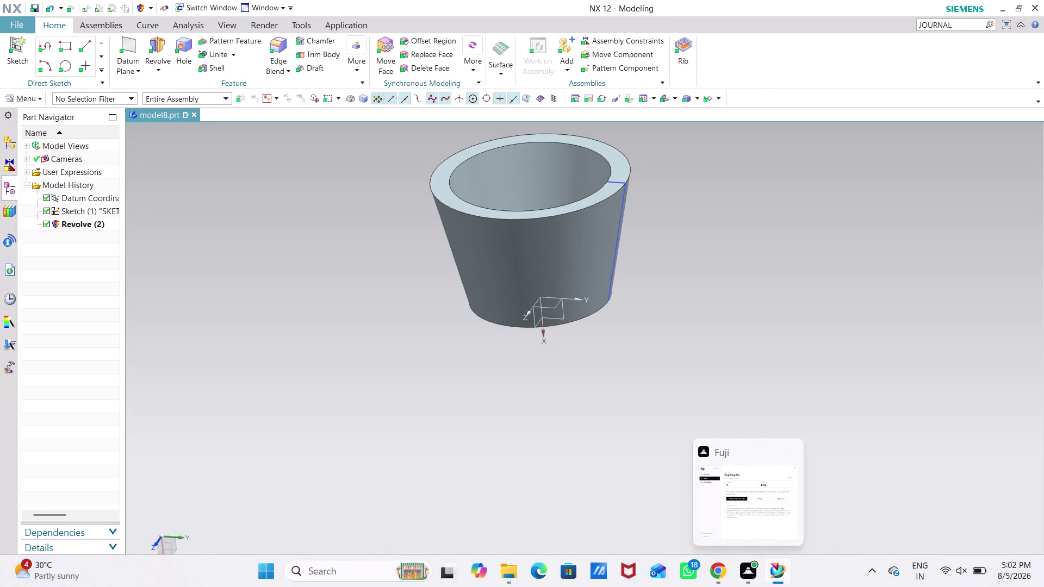
Create a new sketch on a plane through origin 0,0,0, with the Y axis as horizontal direction.
click(29, 94)
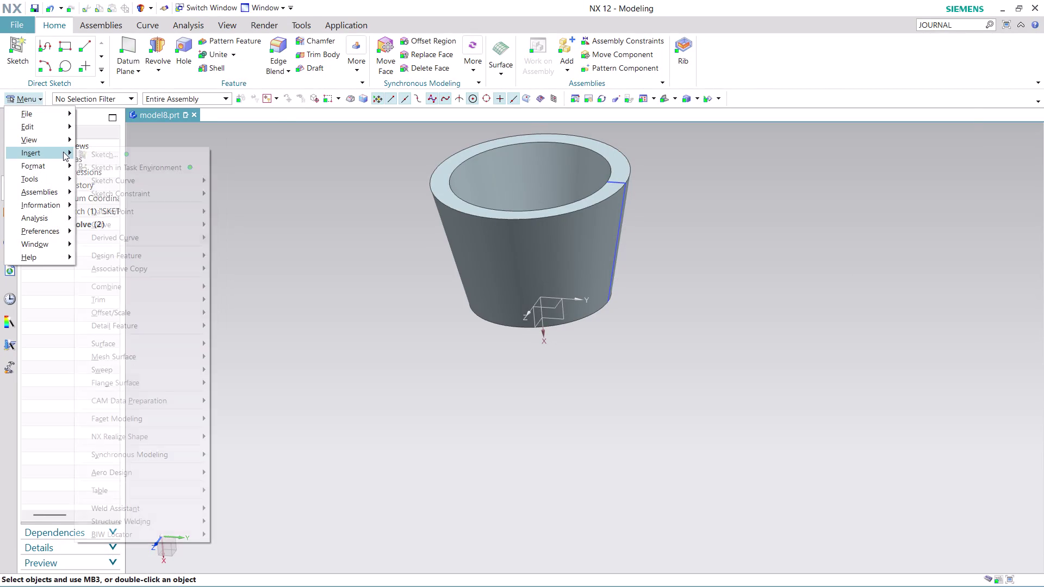
click(145, 169)
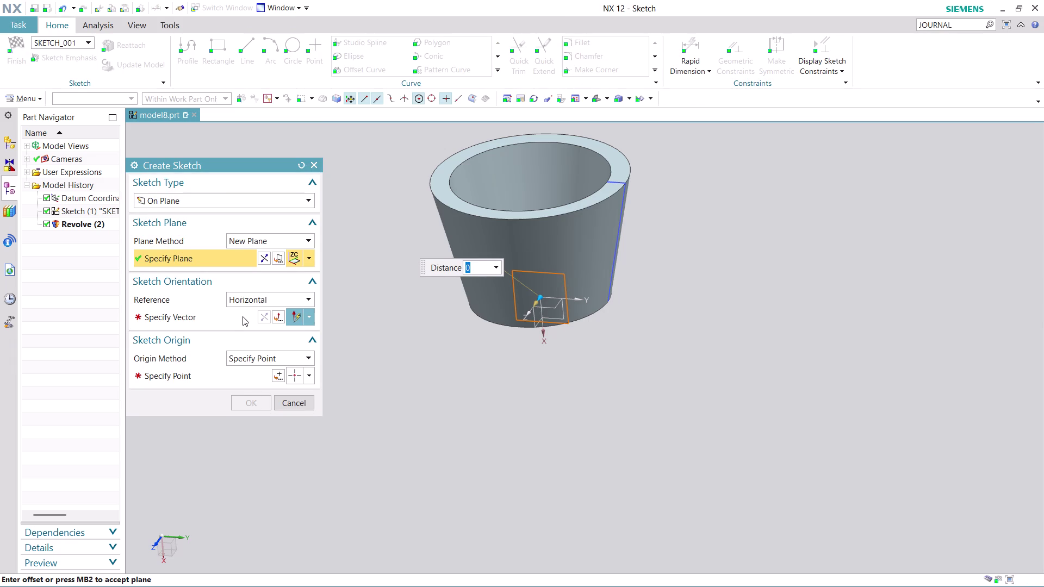
click(224, 317)
click(601, 347)
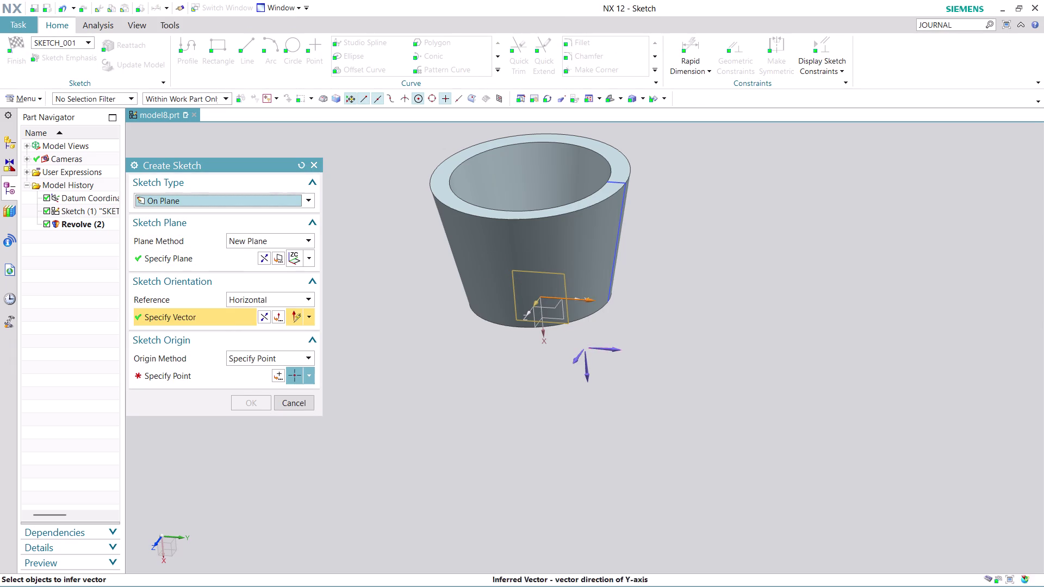
click(273, 372)
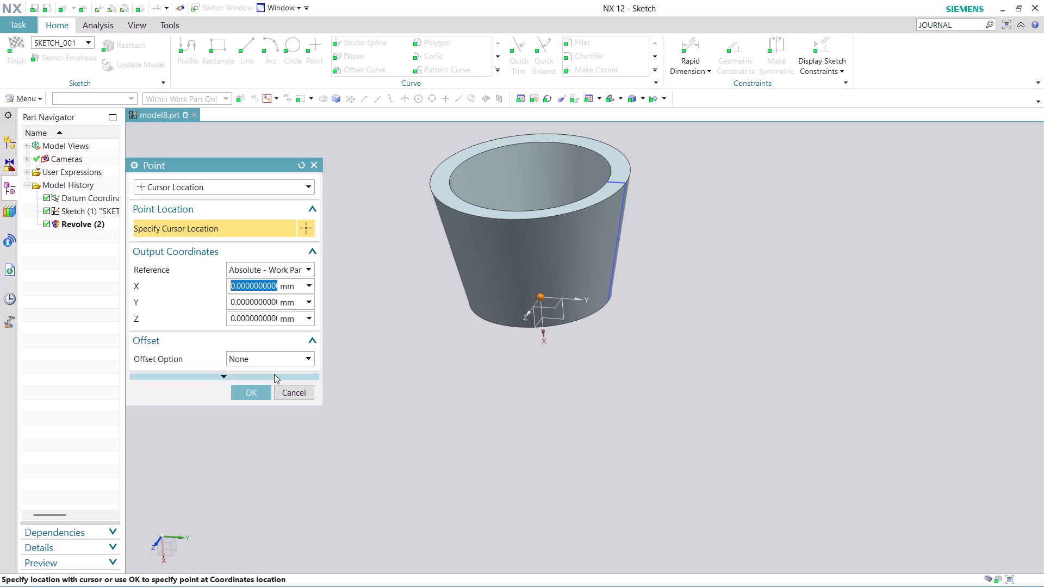
click(267, 390)
click(257, 401)
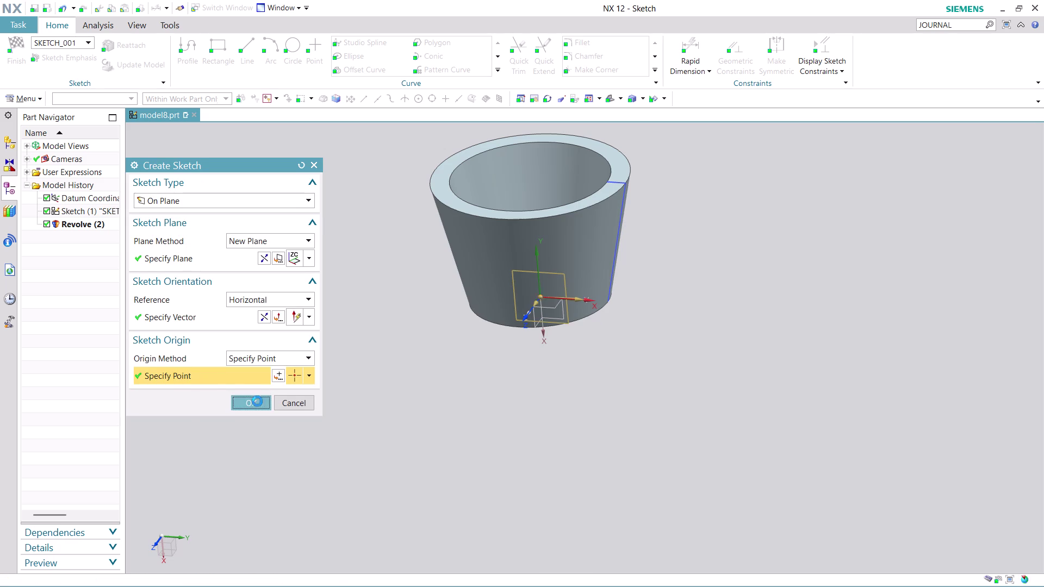
scroll(up, 3)
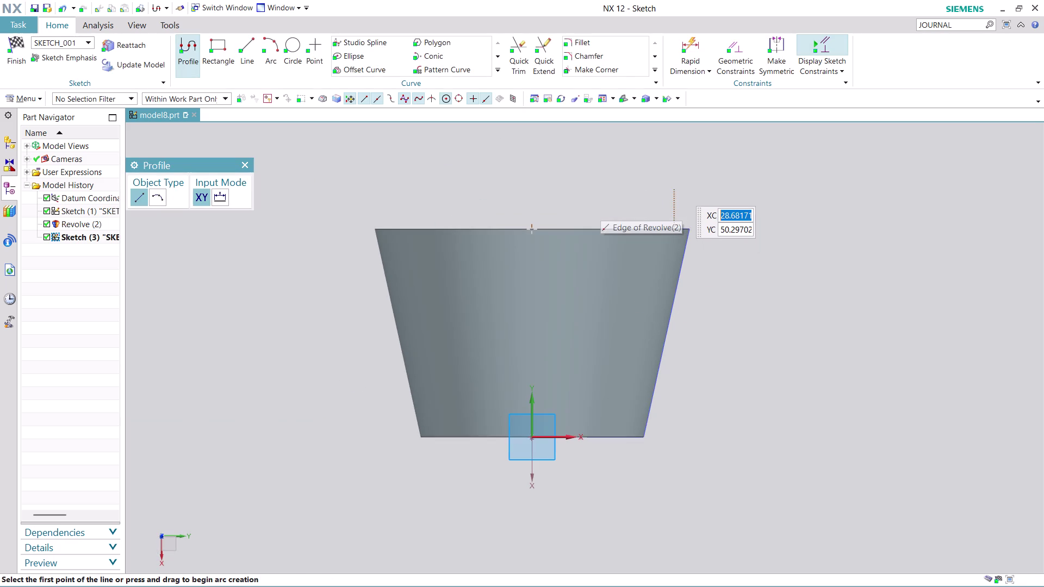
Start Project Curve from the Curve gallery's additional tools.
scroll(up, 3)
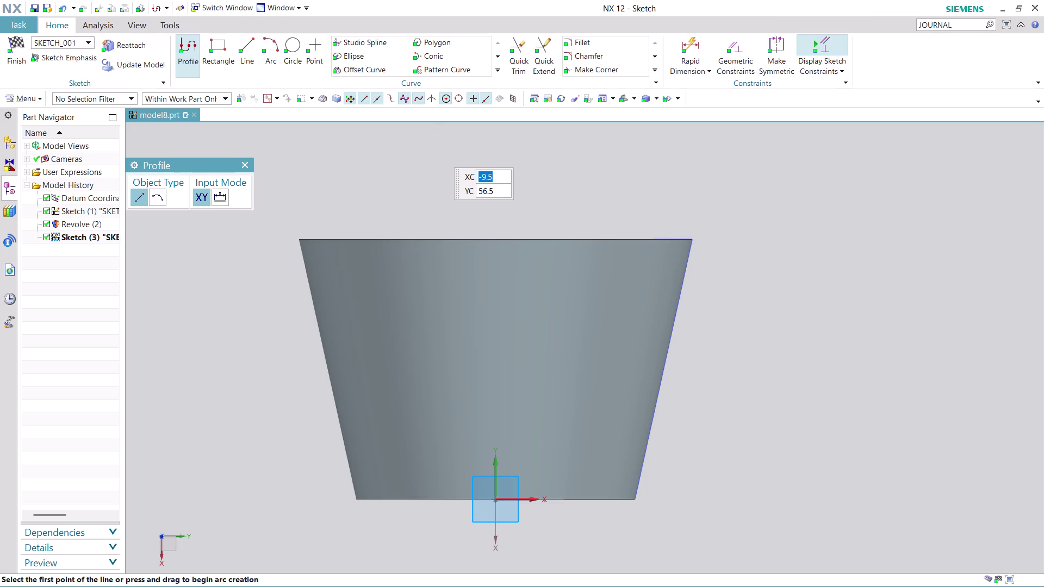
click(494, 71)
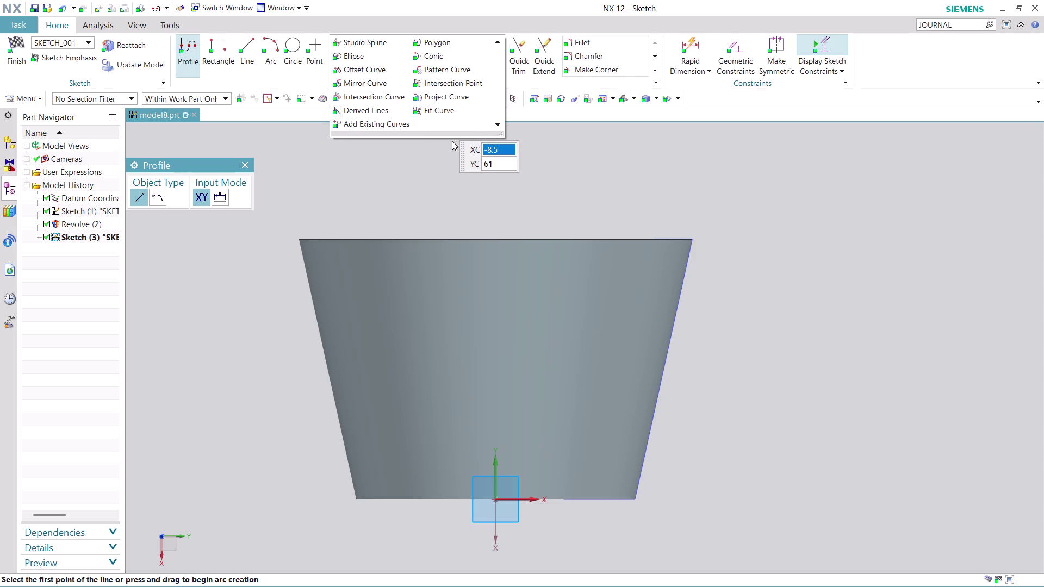
click(450, 98)
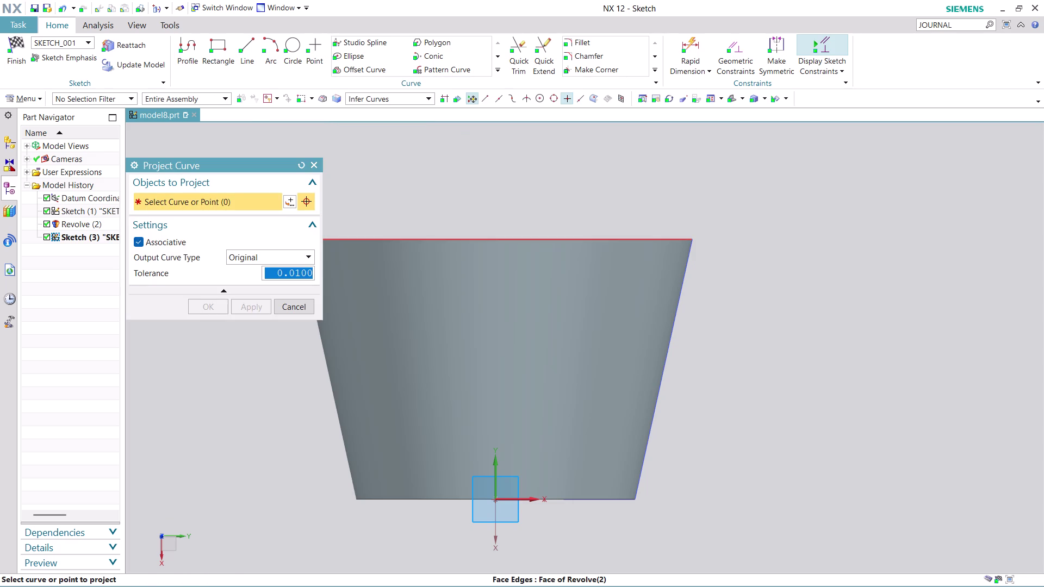
Project the revolved cup's top rim edge into the sketch as a line.
click(475, 234)
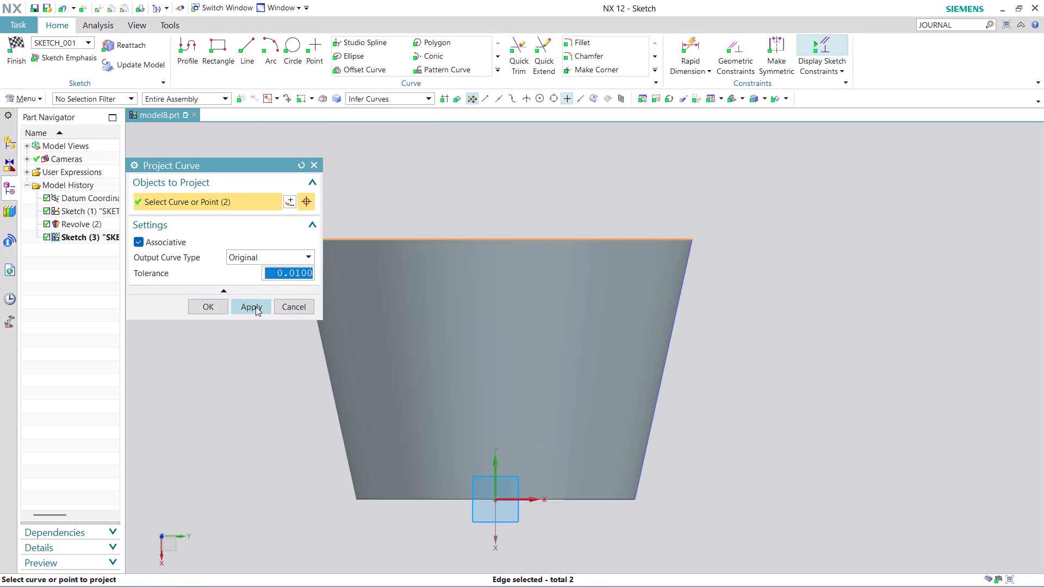
click(255, 307)
click(282, 302)
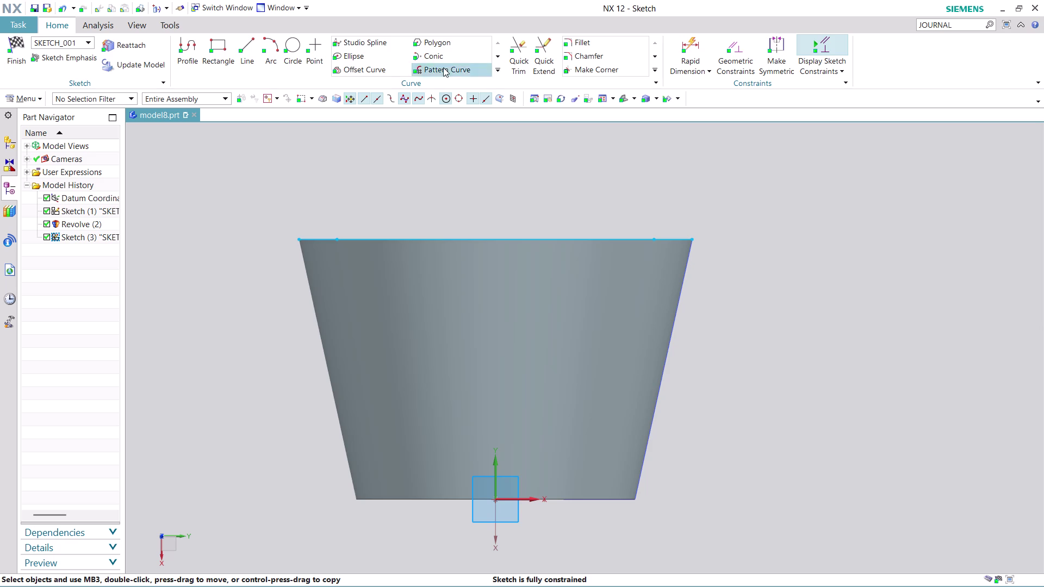
click(295, 39)
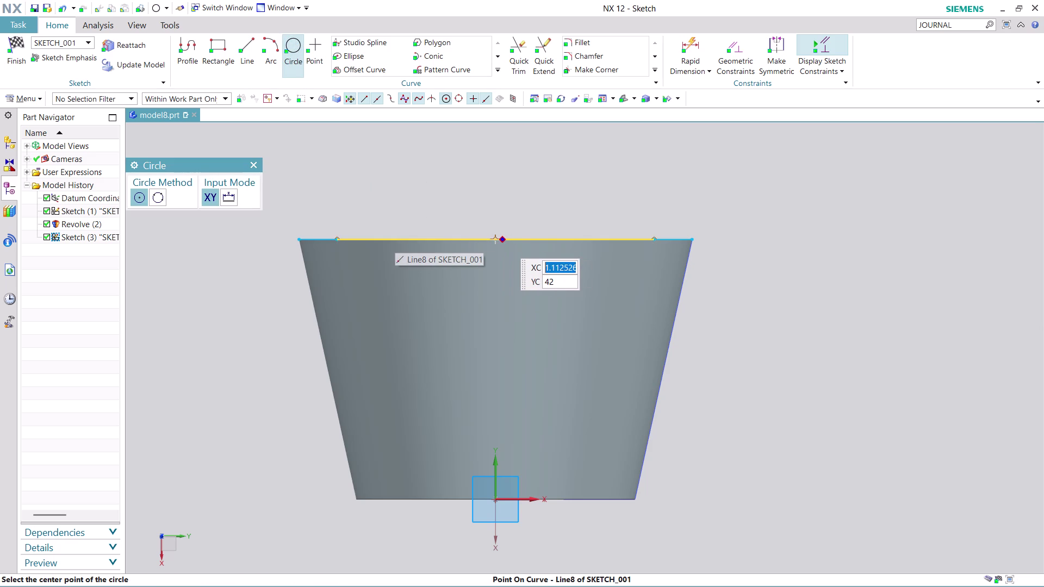
Place a 10 mm diameter circle centred at the projected rim line's midpoint.
click(498, 241)
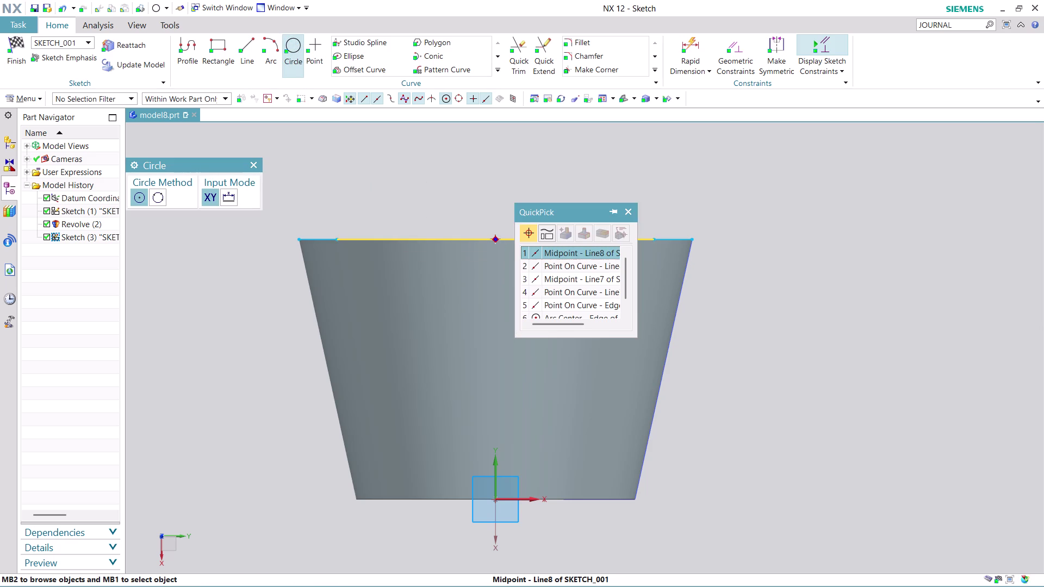
click(570, 254)
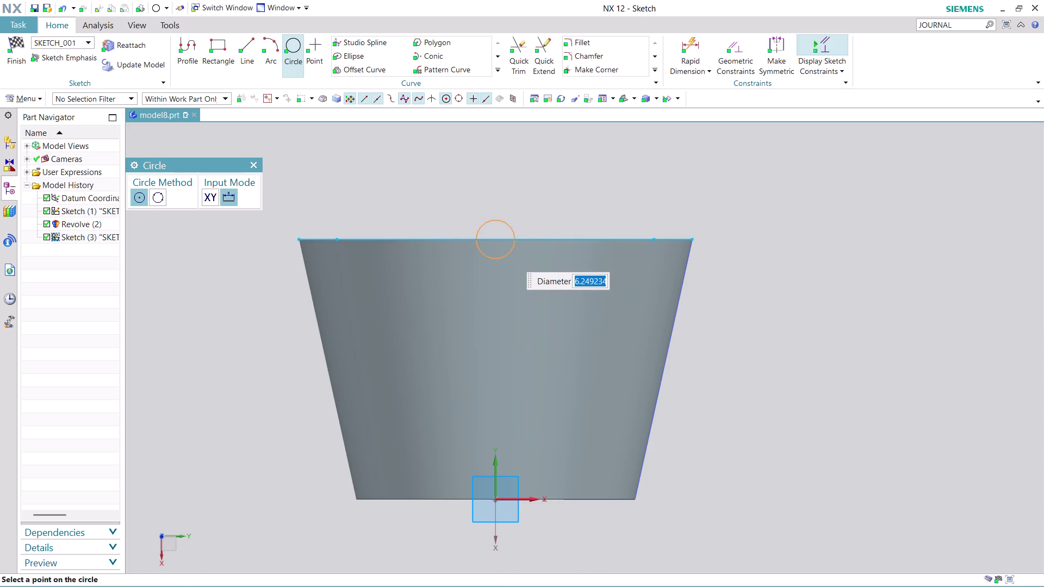
text(10)
key(Return)
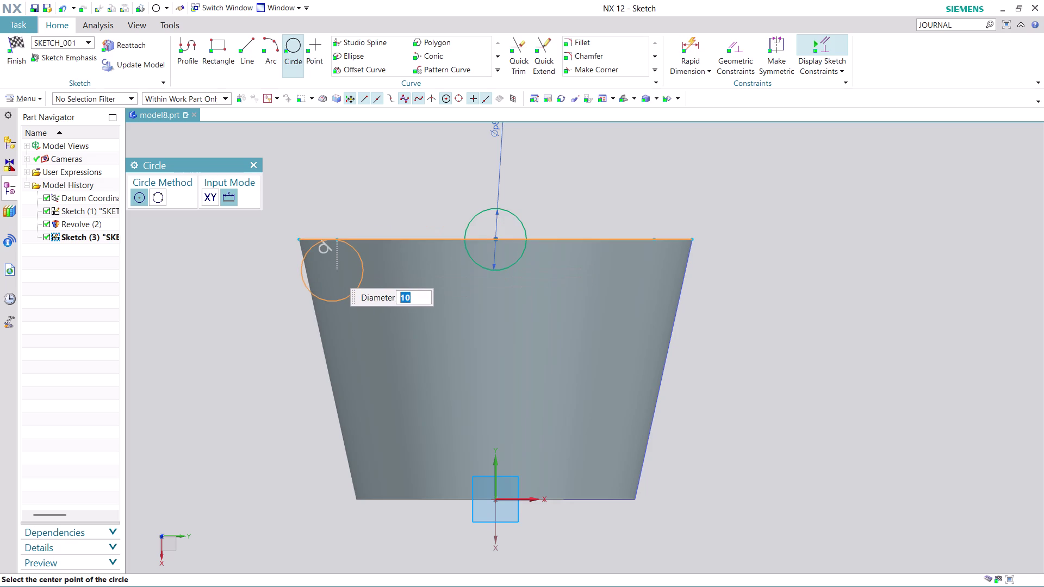
key(Escape)
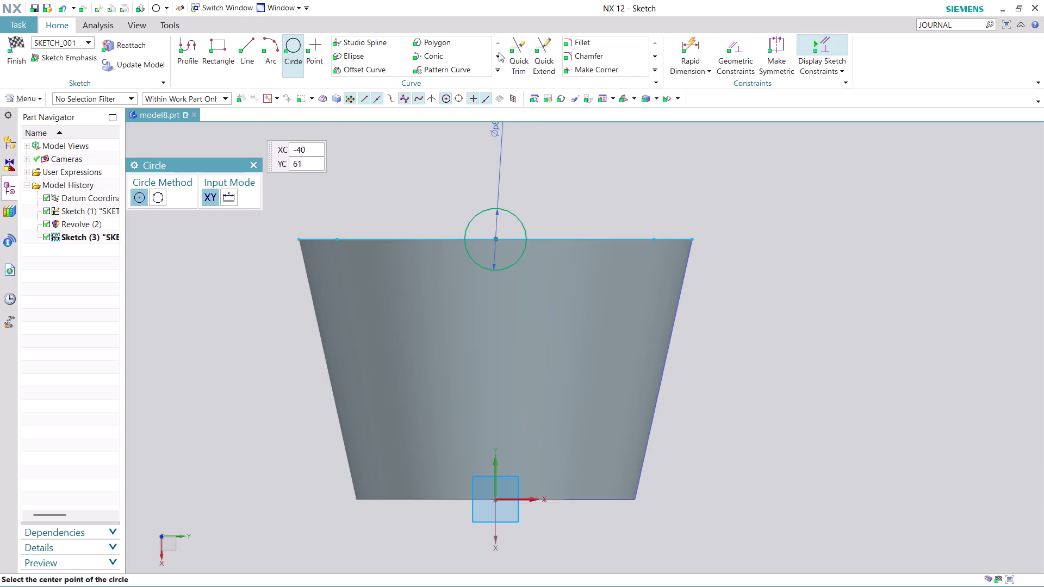
click(519, 46)
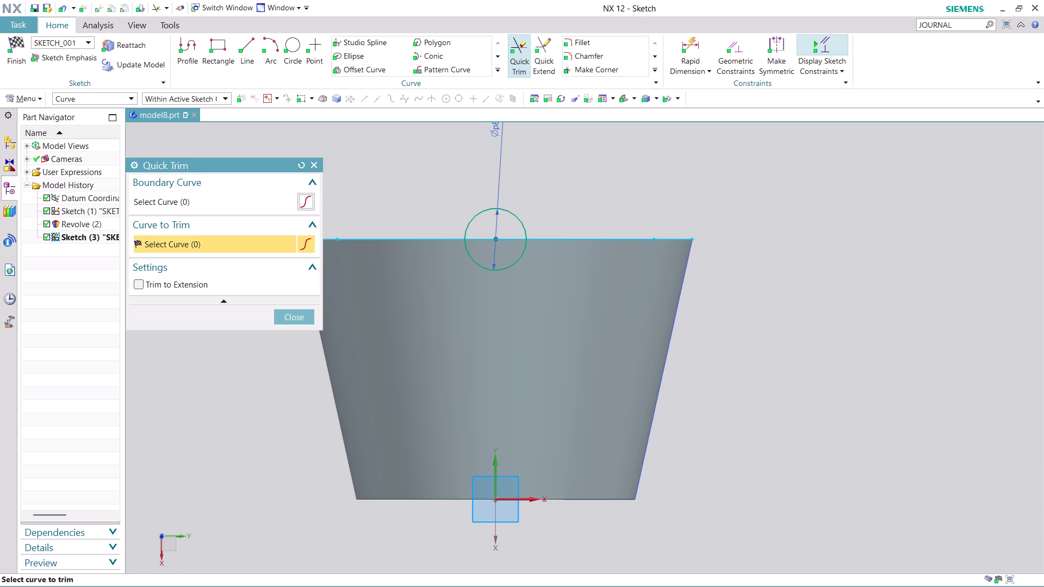
Trim away the circle's upper half, leaving a semicircle below the rim line.
click(510, 208)
click(394, 238)
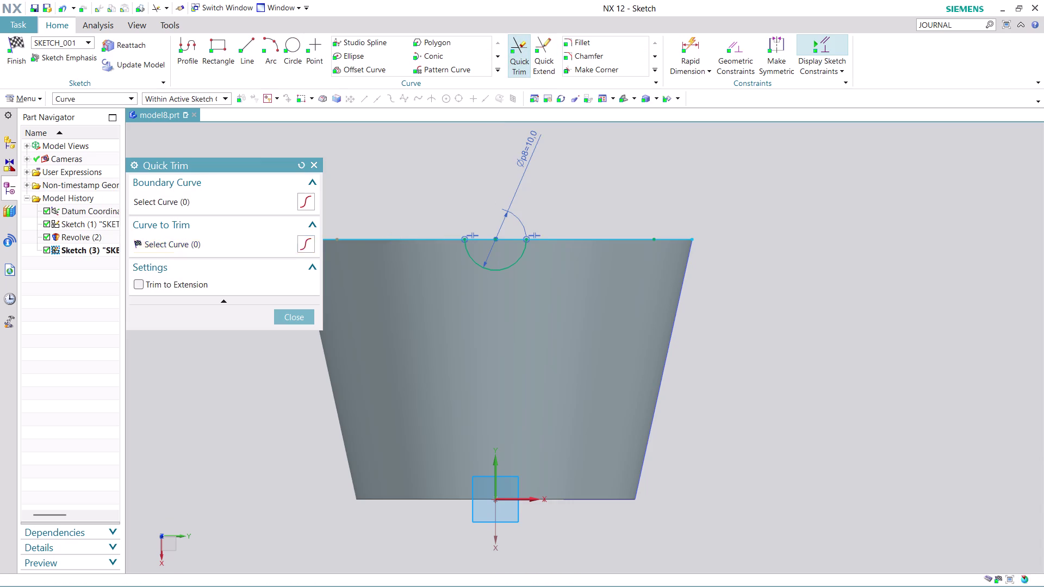
click(585, 239)
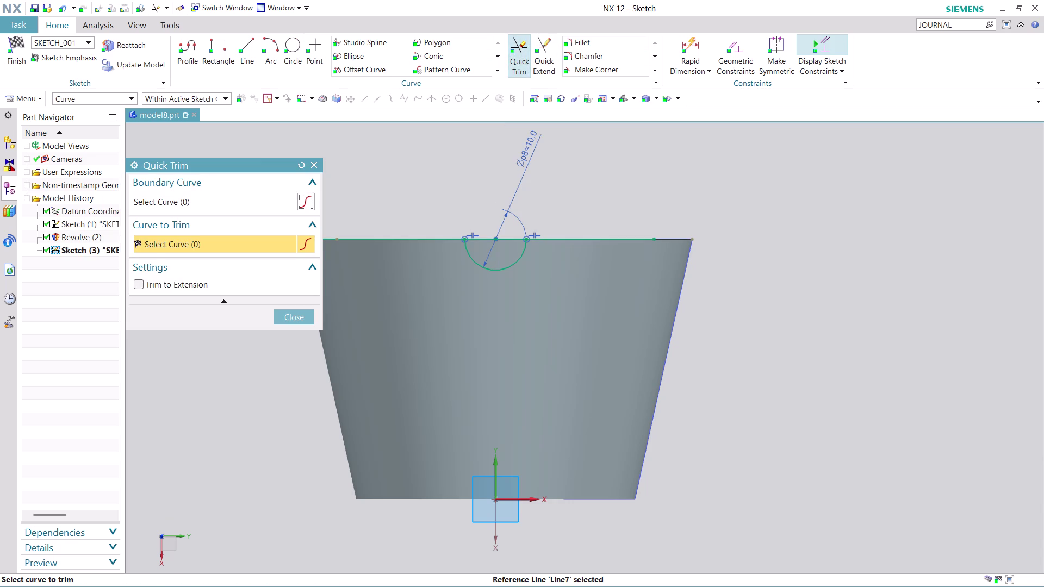
middle_drag(601, 186, 602, 202)
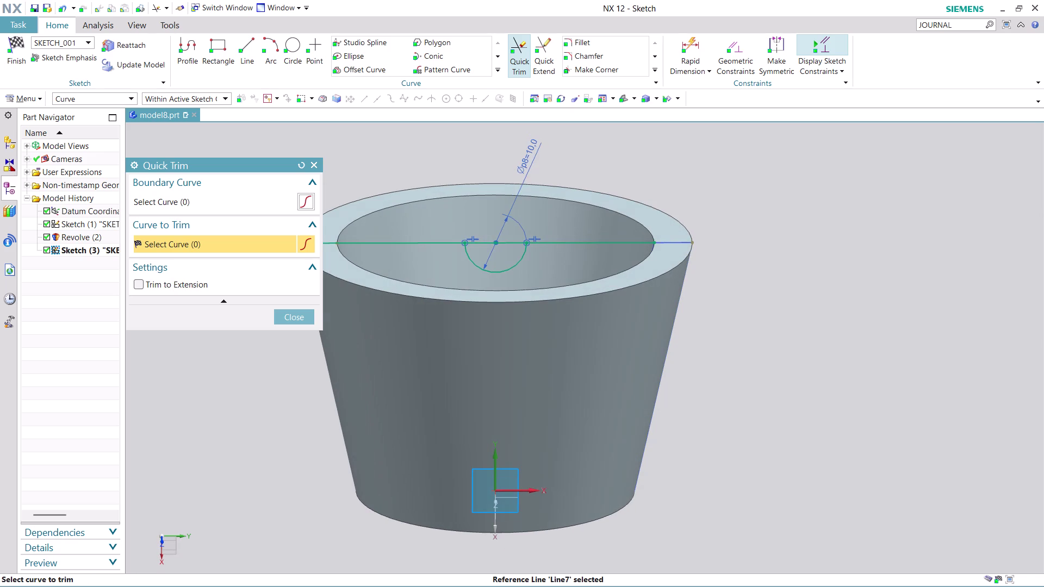
Finish the notch sketch and begin an Extrude in solid modeling.
click(299, 314)
click(23, 57)
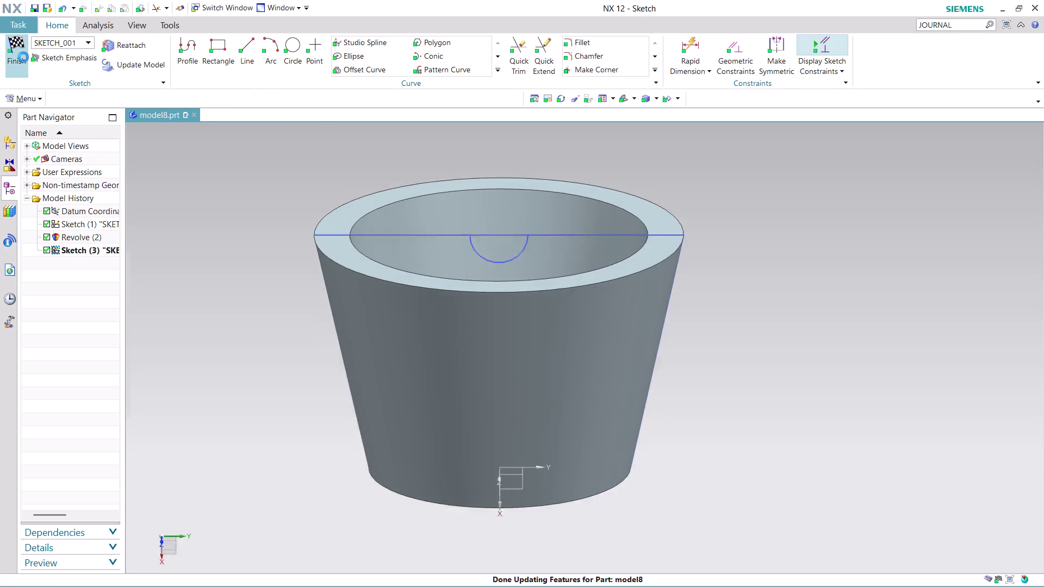
scroll(up, 3)
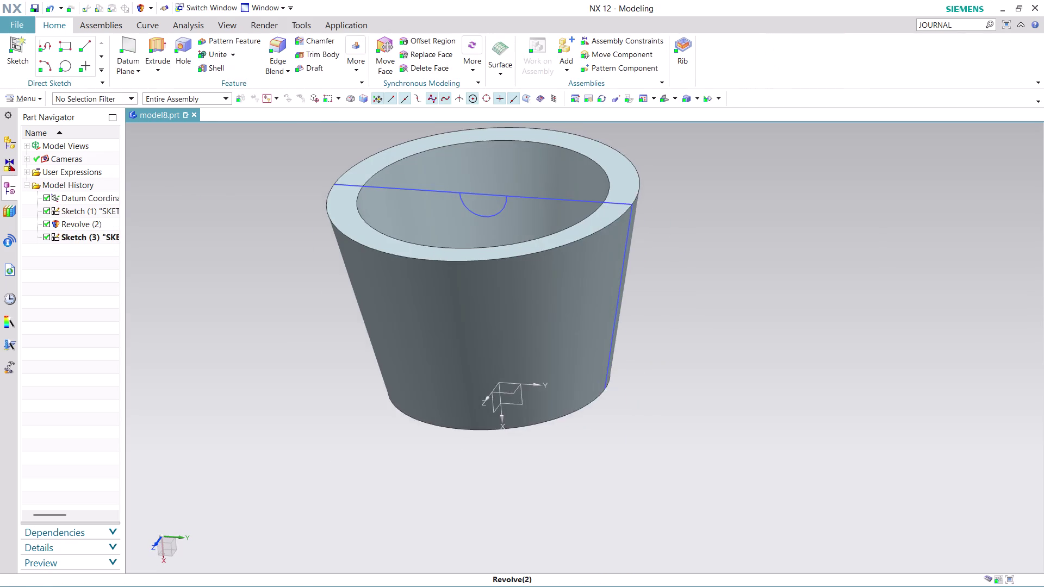
scroll(up, 3)
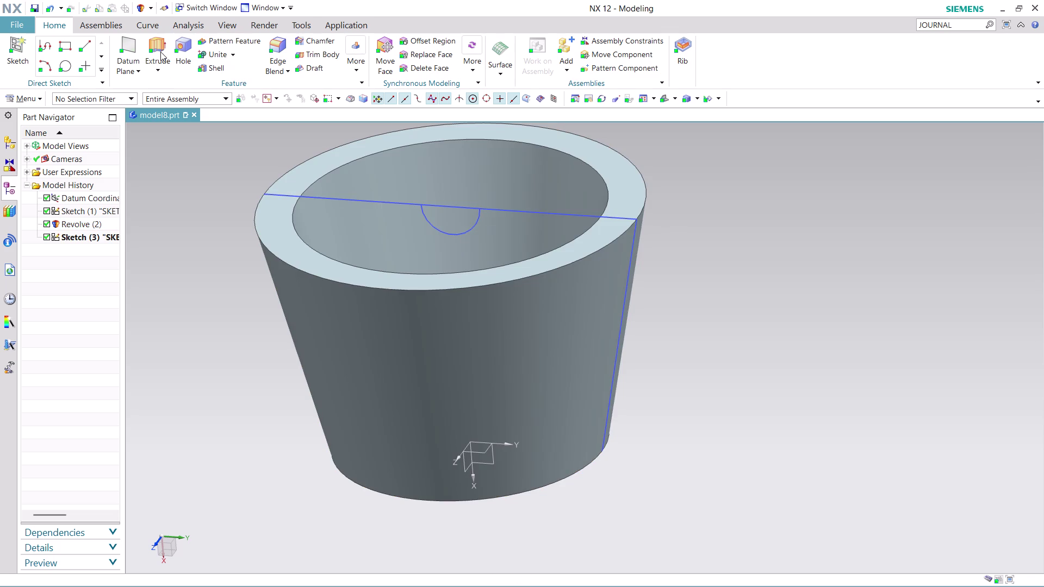
click(160, 52)
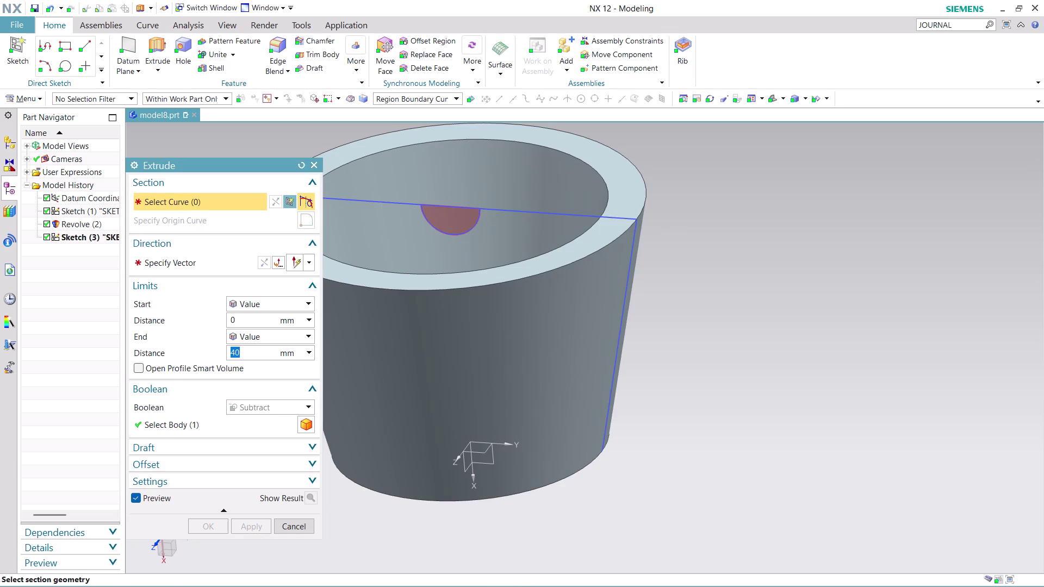
Extrude the semicircle with Boolean Subtract to cut the notch through the wall.
click(460, 221)
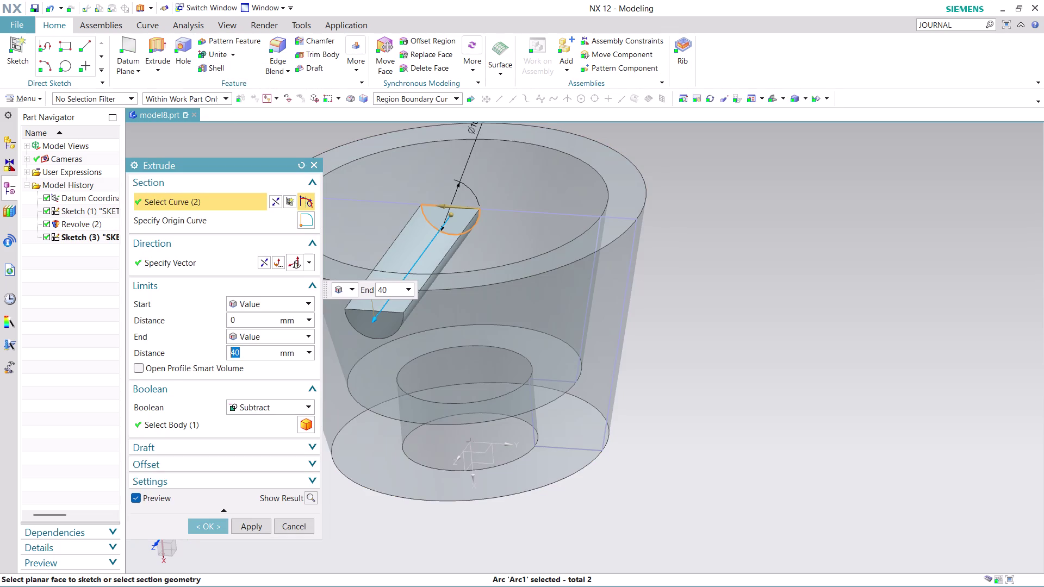
scroll(down, 3)
middle_drag(579, 480, 580, 475)
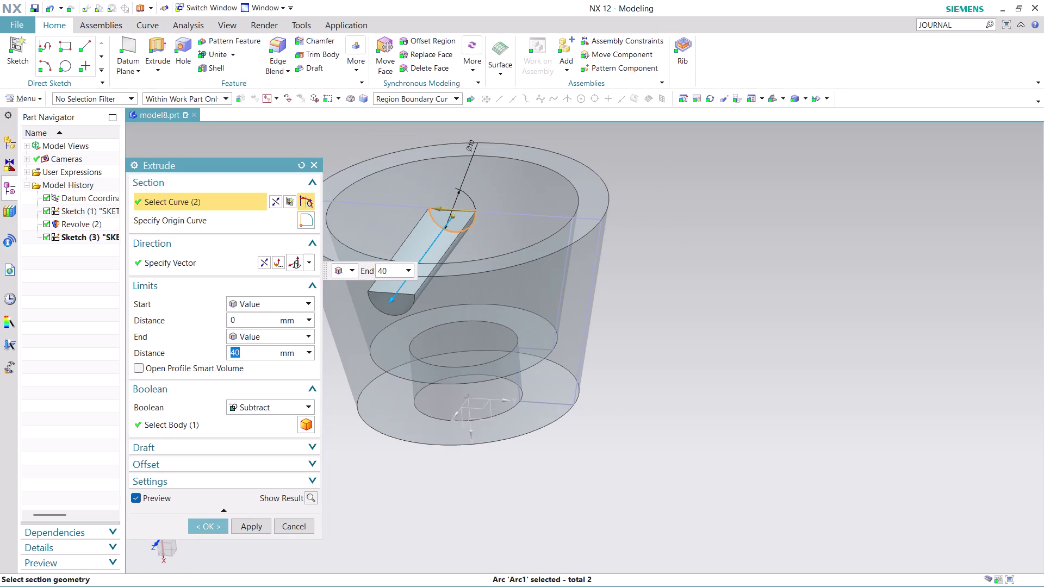
middle_drag(579, 476, 610, 460)
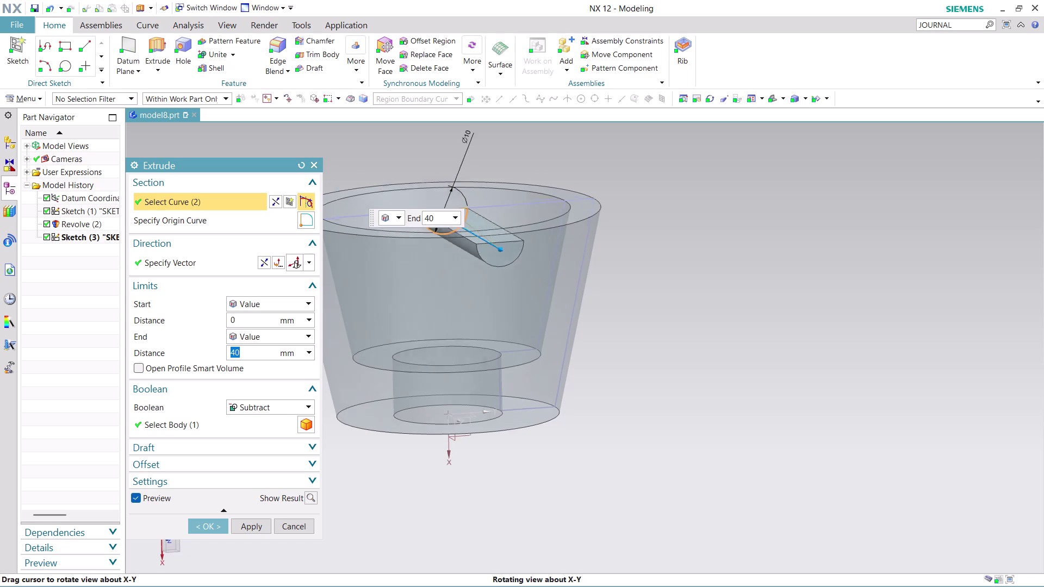
middle_drag(610, 460, 609, 480)
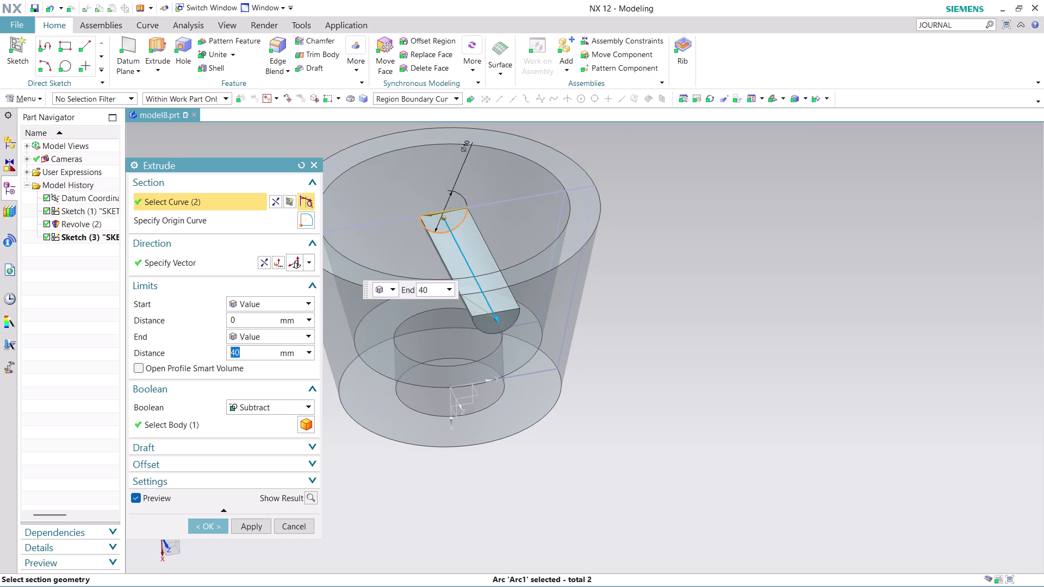
scroll(up, 3)
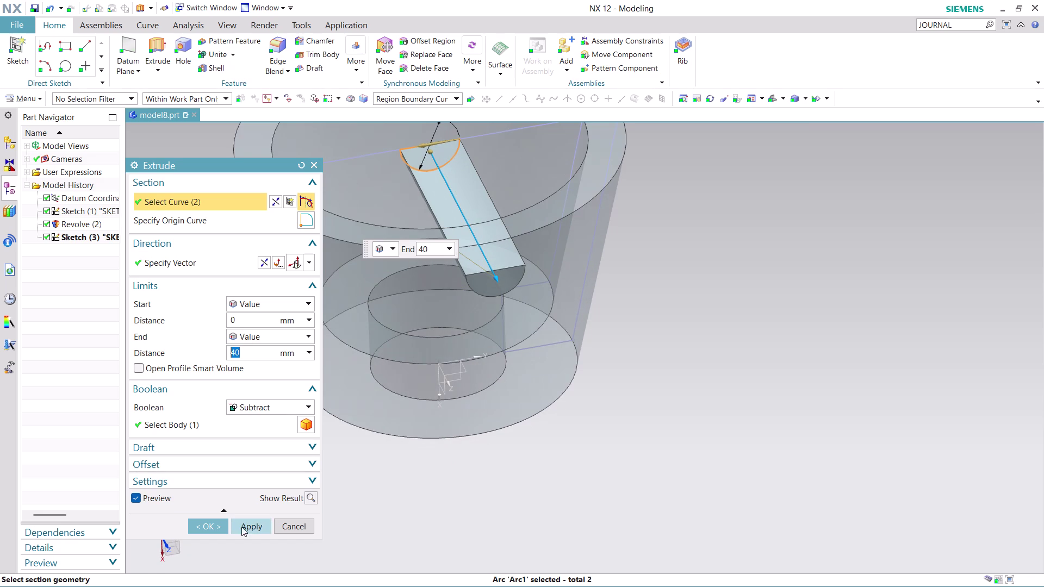
click(248, 531)
Close the Extrude dialog and hide the notch sketch.
middle_drag(530, 505, 513, 482)
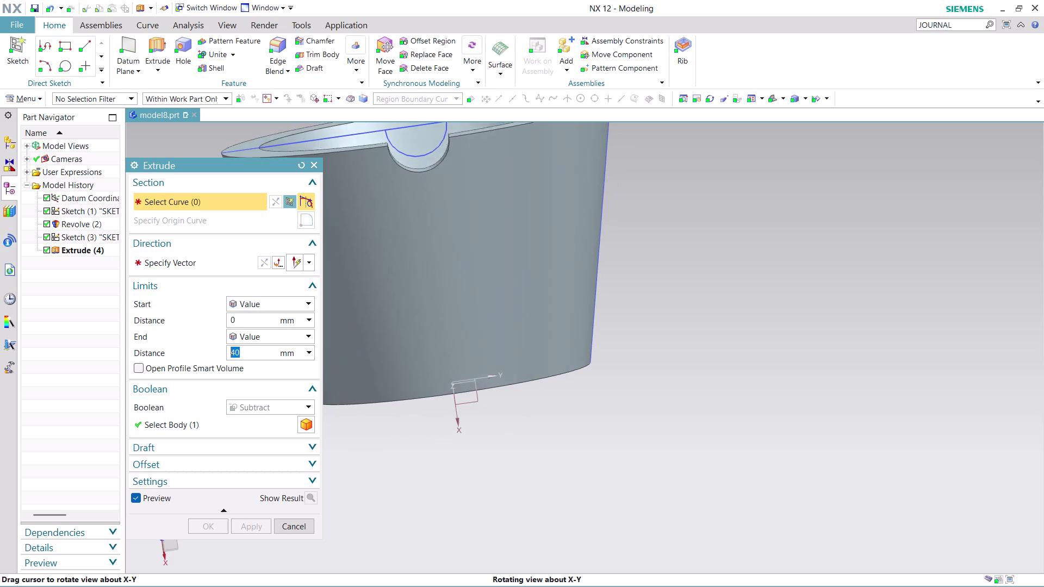
middle_drag(513, 482, 518, 520)
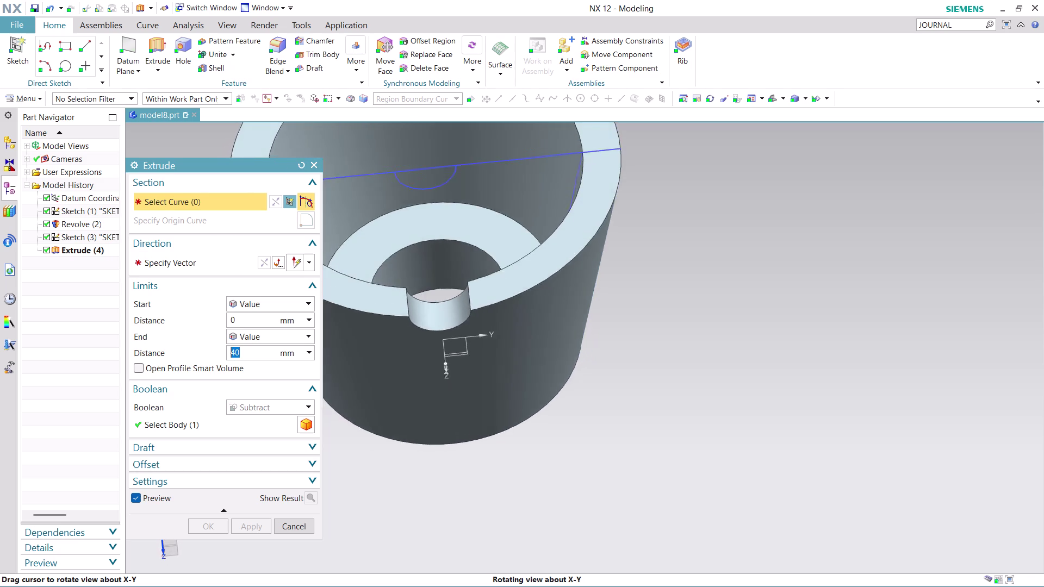
middle_drag(518, 520, 521, 532)
scroll(down, 3)
scroll(up, 3)
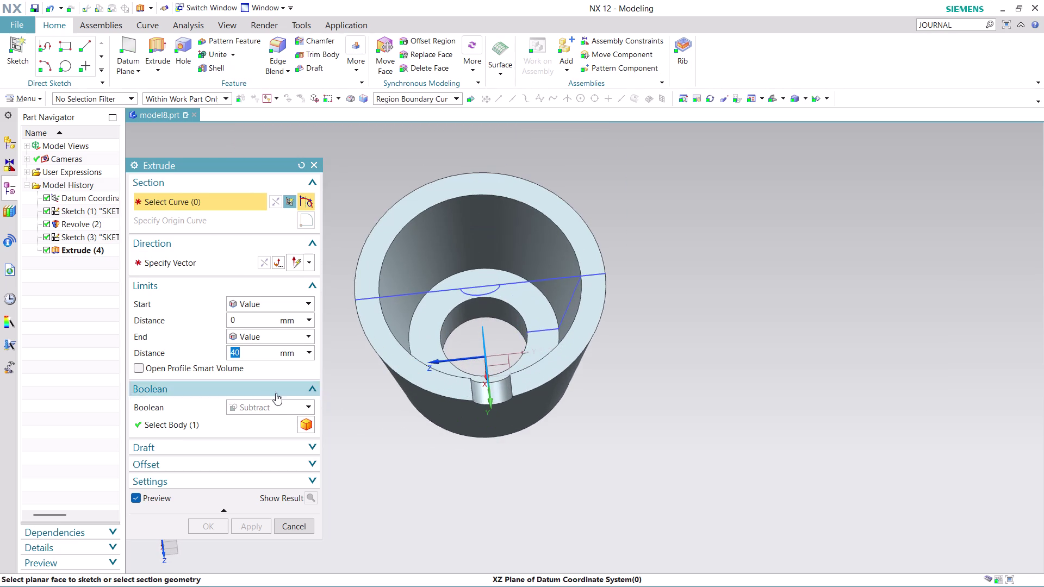
click(288, 523)
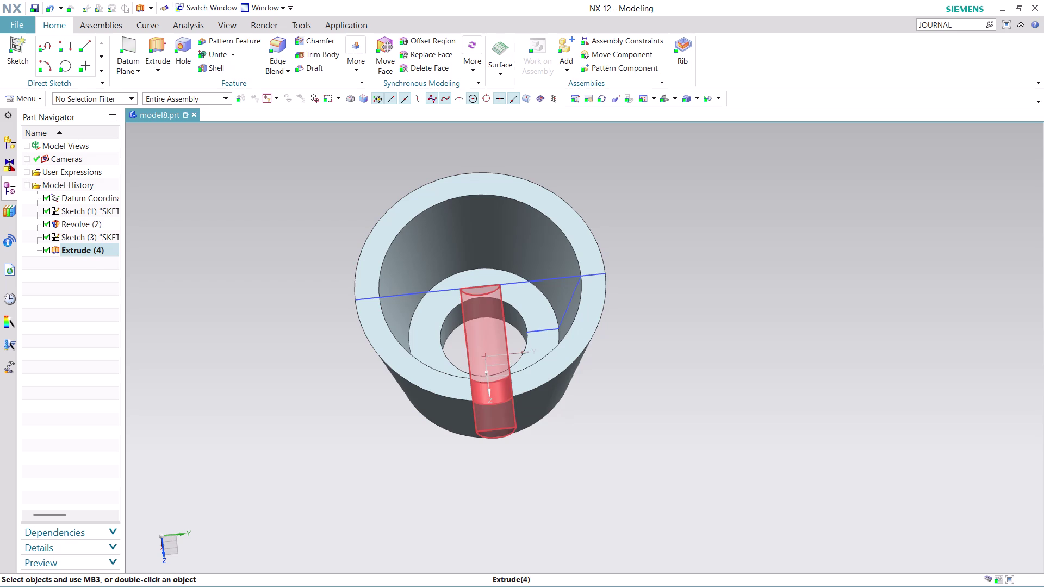
right_click(494, 287)
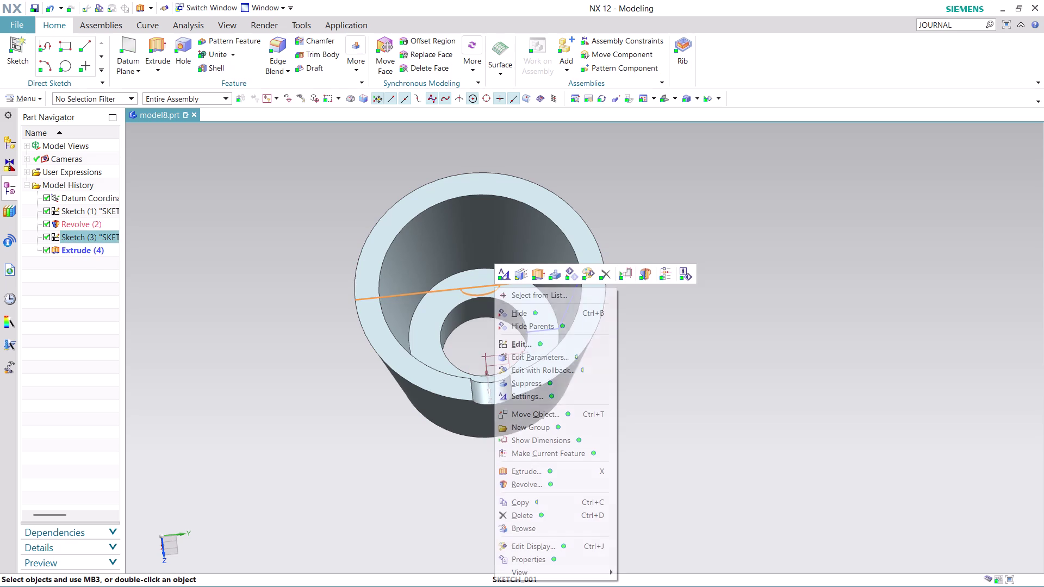
click(530, 307)
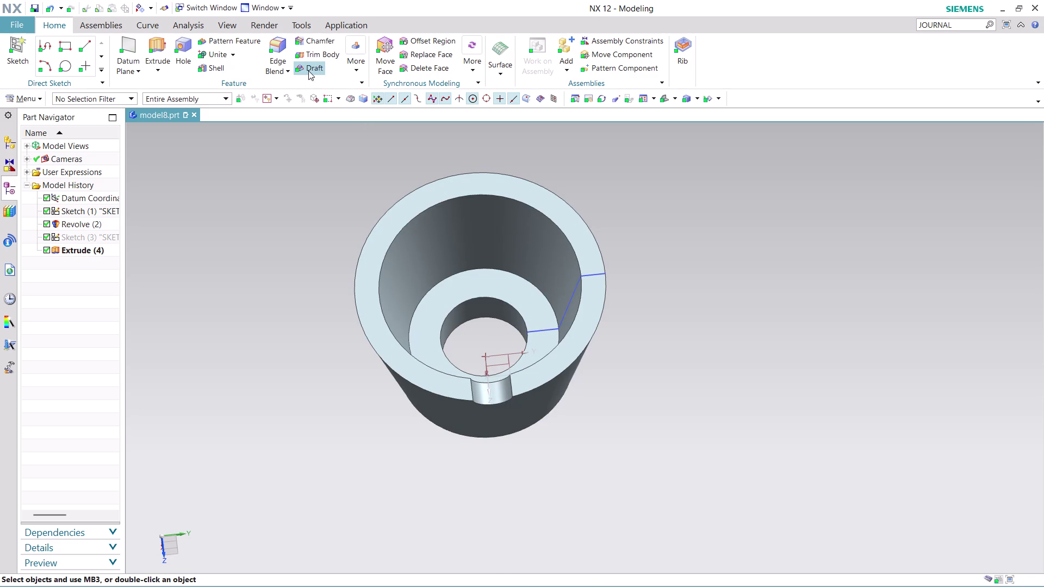
click(235, 39)
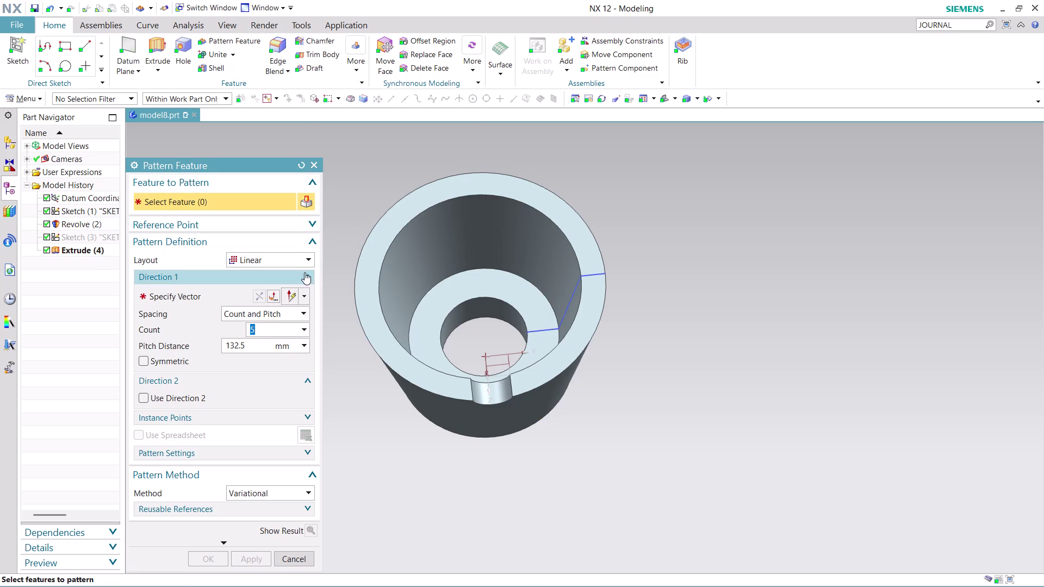
Set a Circular pattern layout for Extrude (4), with the rim edge's arc centre as the axis.
click(300, 259)
click(290, 282)
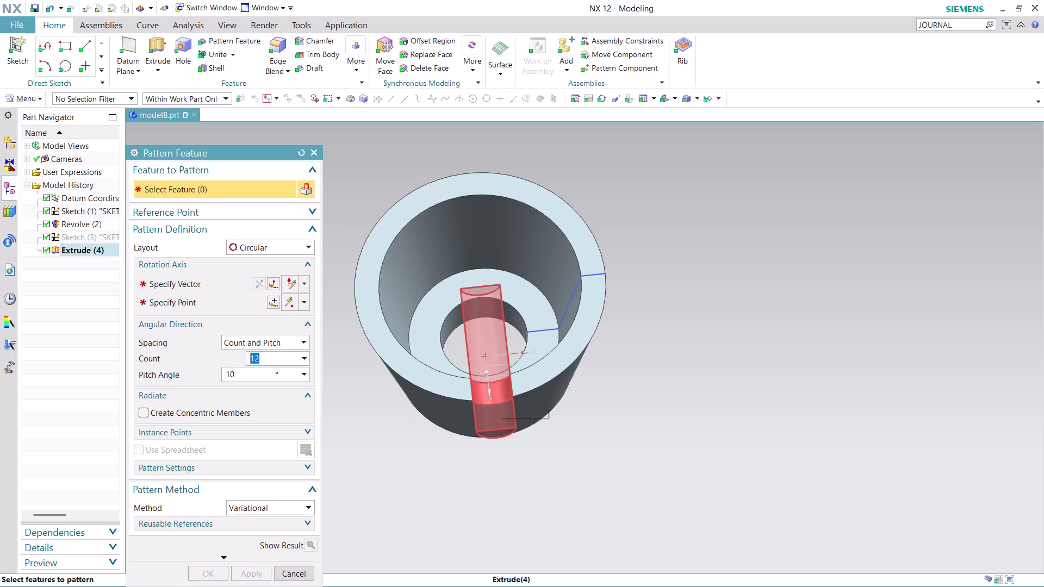
click(497, 391)
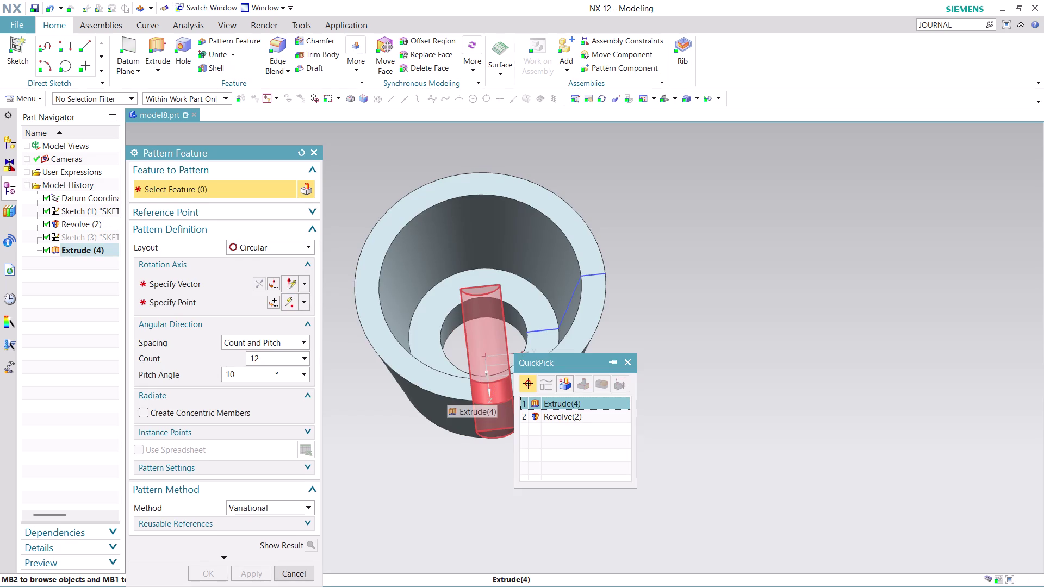
click(561, 404)
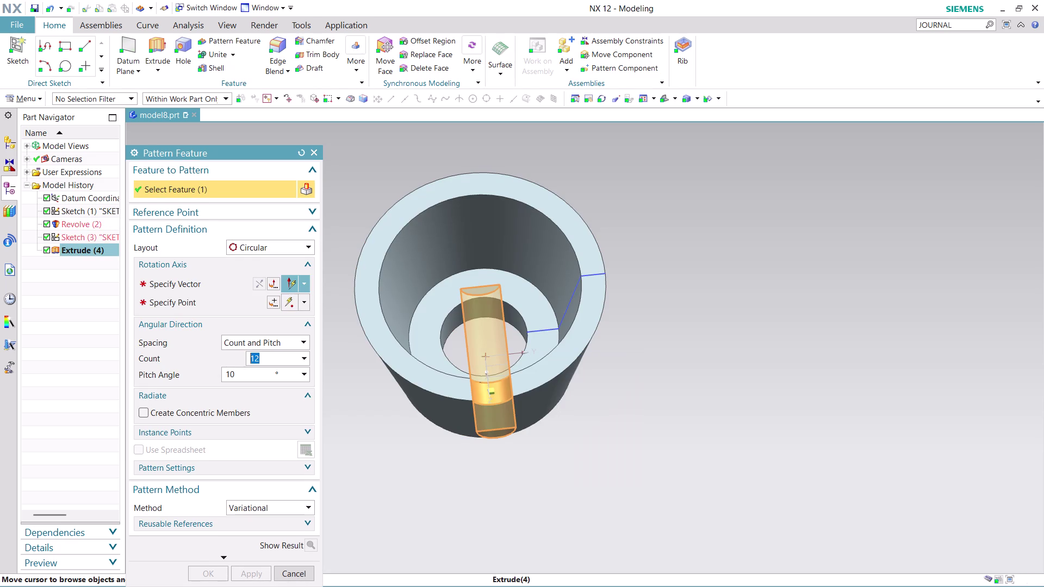
click(202, 286)
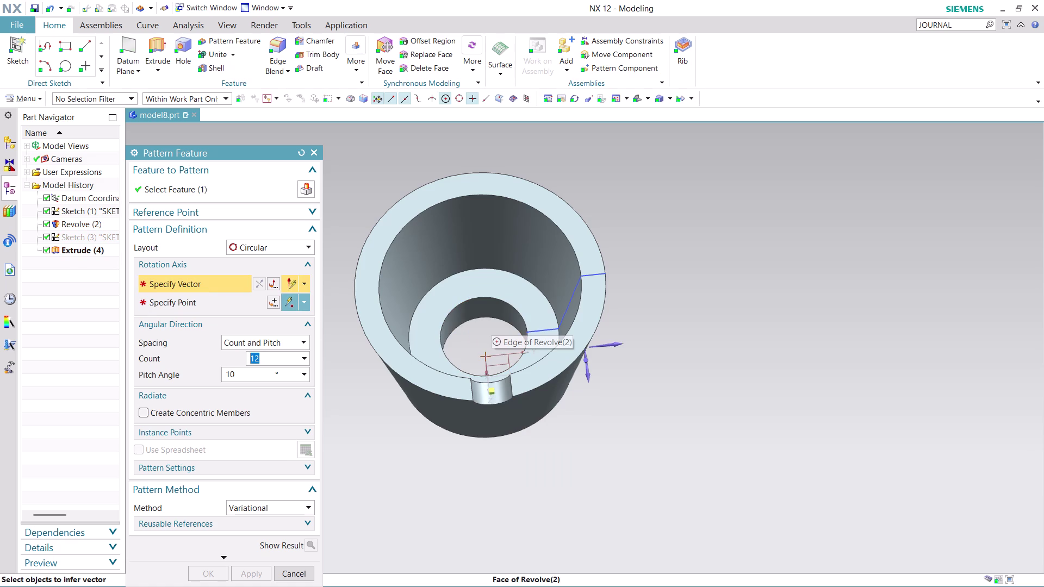
click(464, 196)
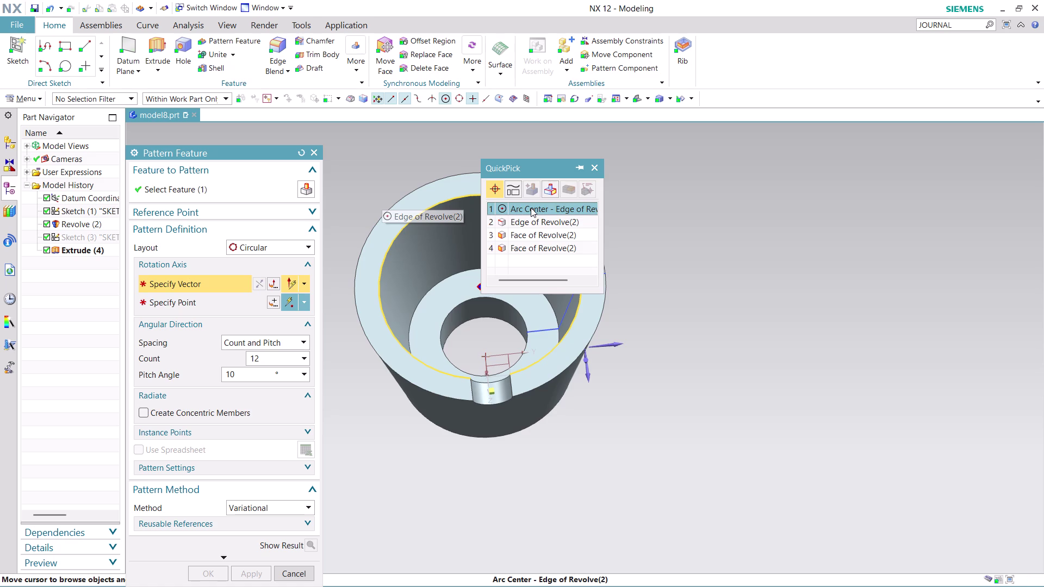
click(530, 208)
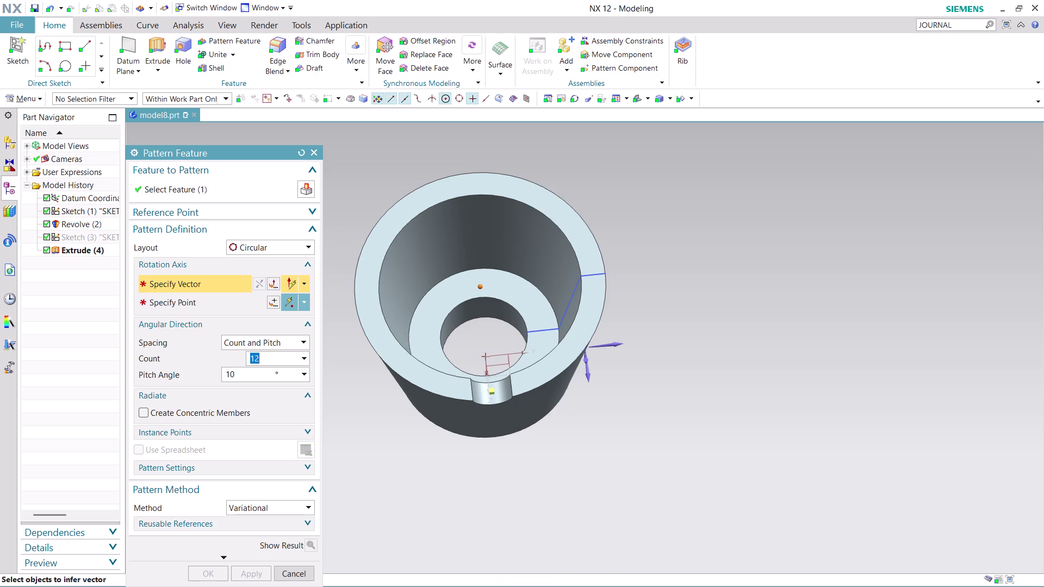
Set count 4 and pitch angle 360/4 about the datum origin, then create the pattern.
key(4)
double_click(259, 375)
text(36)
text(0/4)
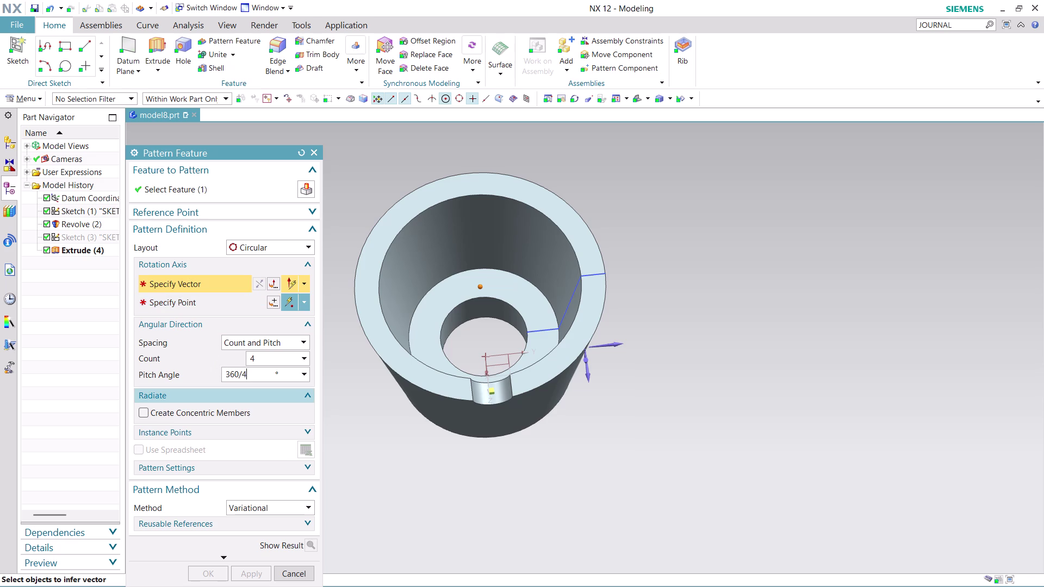
click(611, 343)
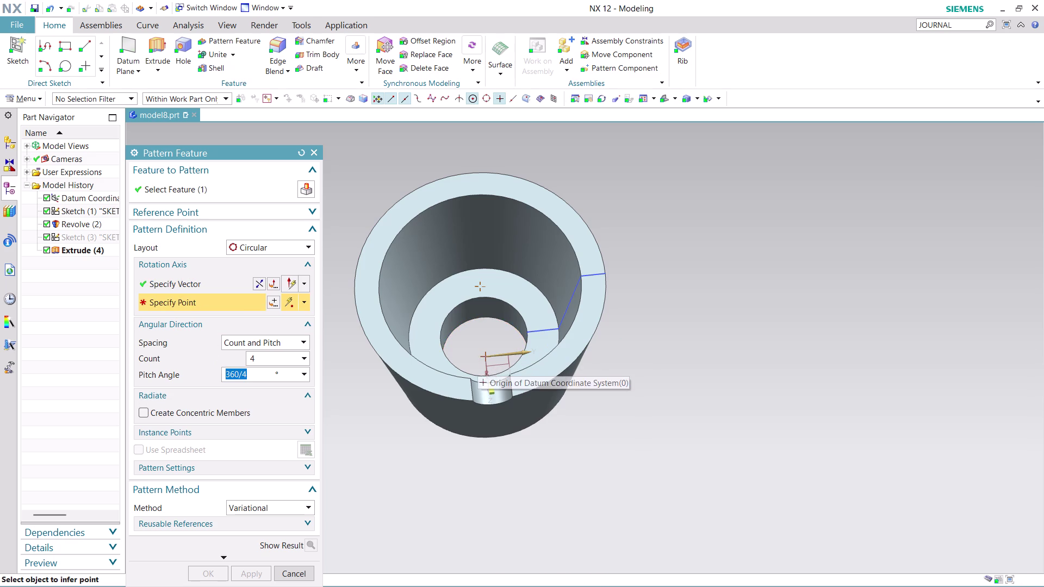
click(424, 210)
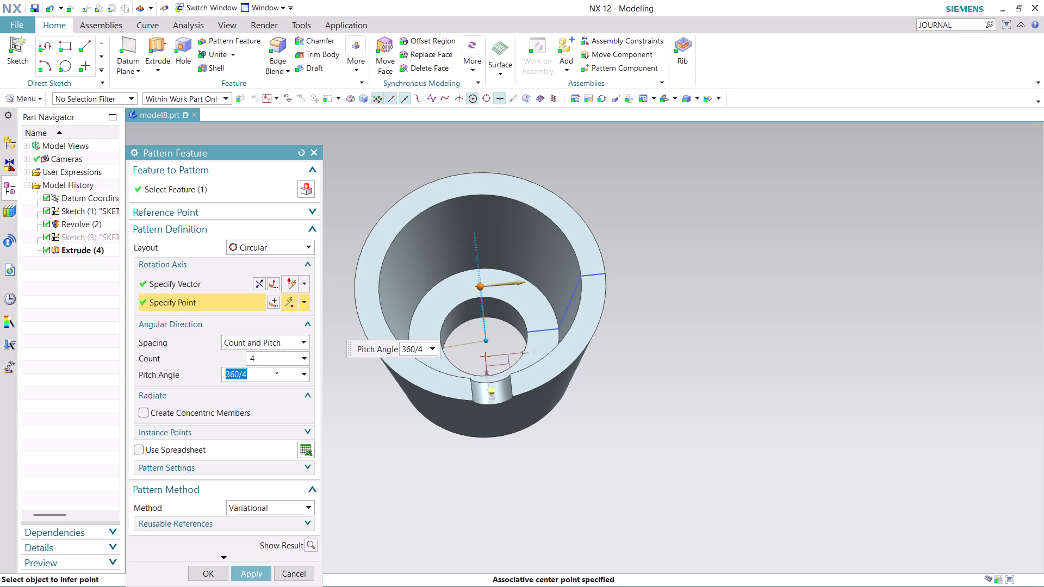
click(253, 571)
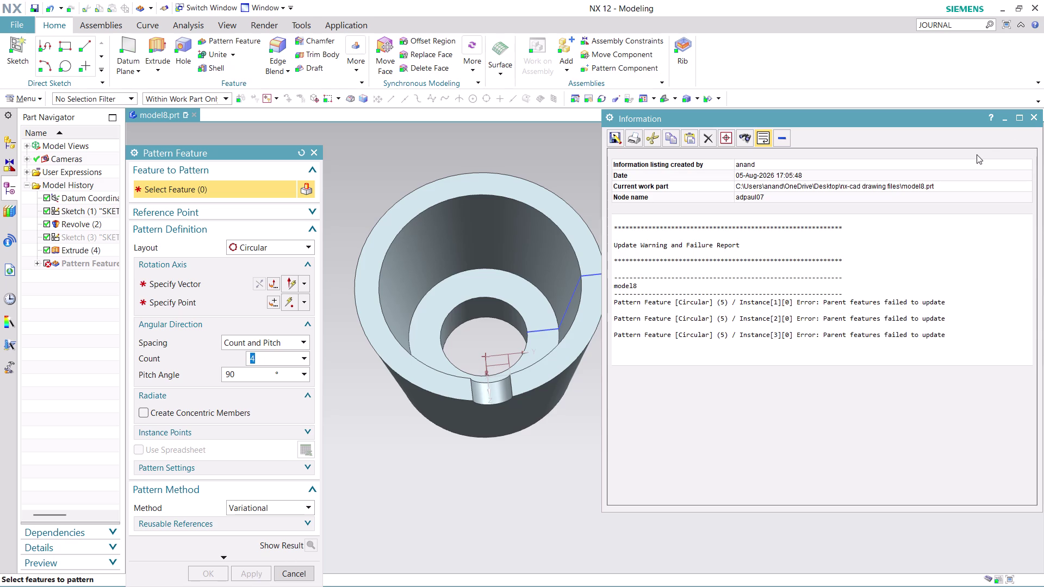
click(1034, 113)
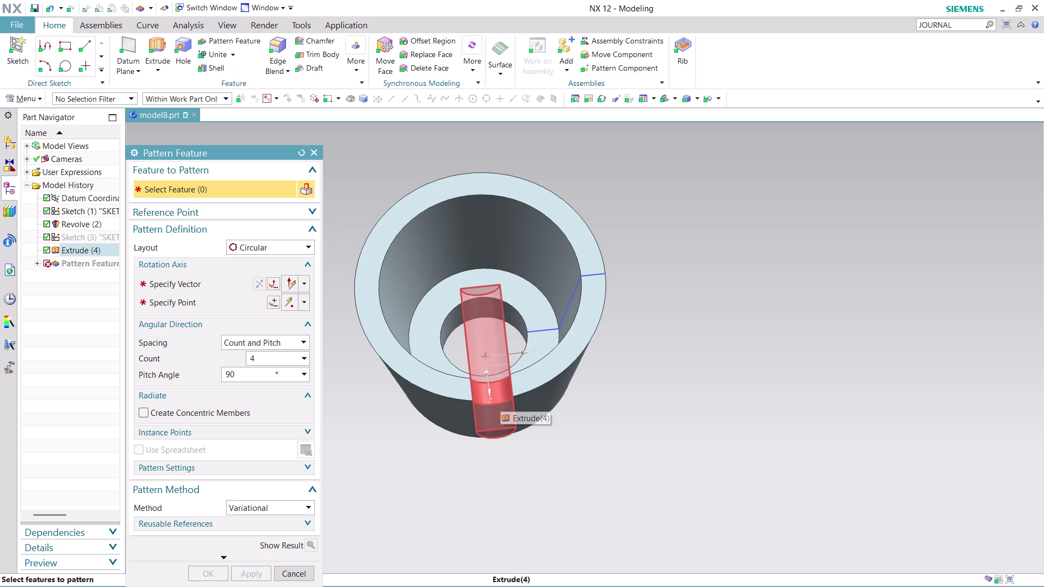
Reselect Extrude (4), with the datum Y axis as vector and the origin as centre point.
click(501, 397)
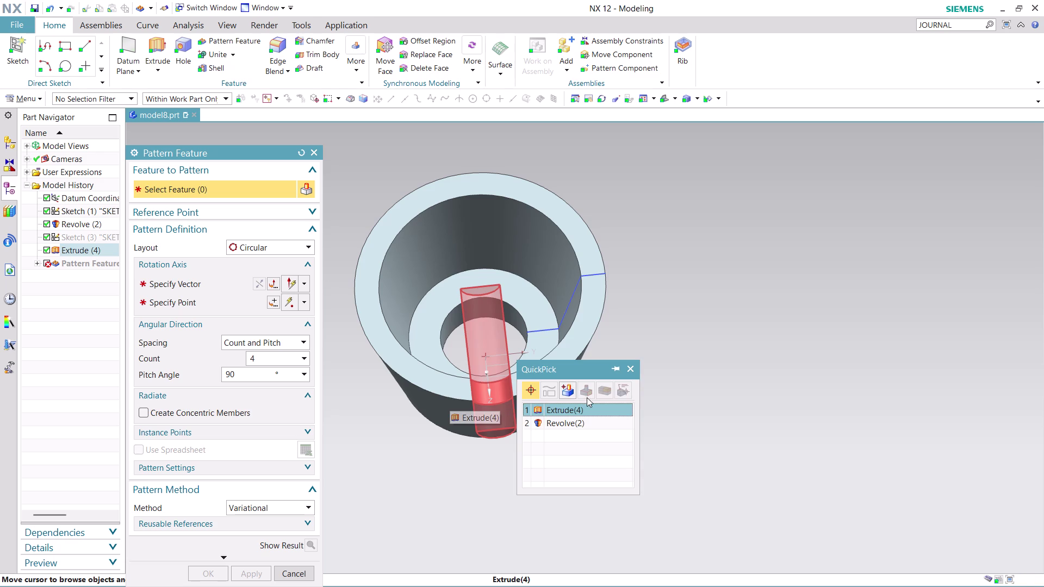
click(580, 412)
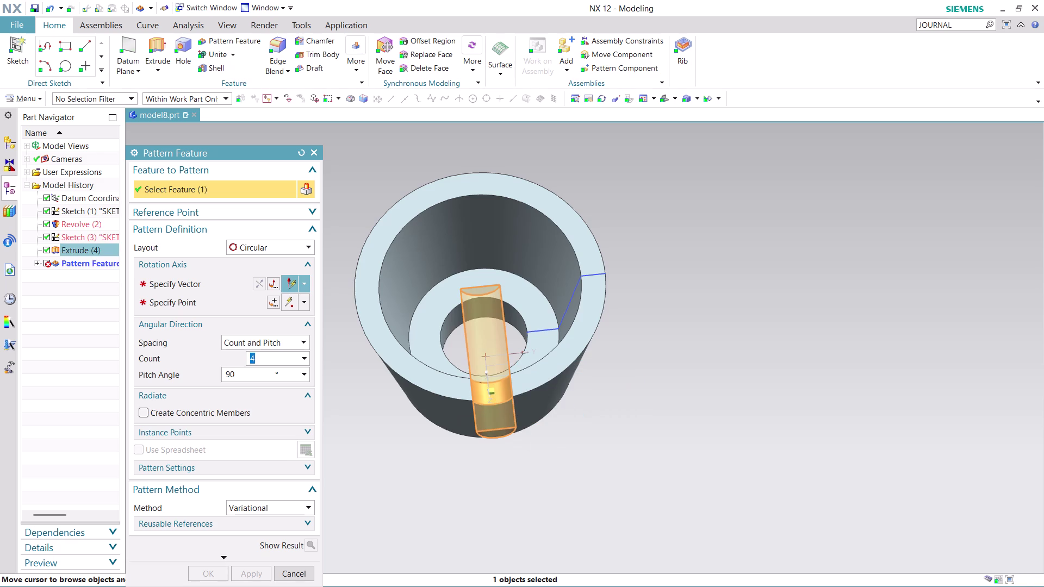
click(212, 284)
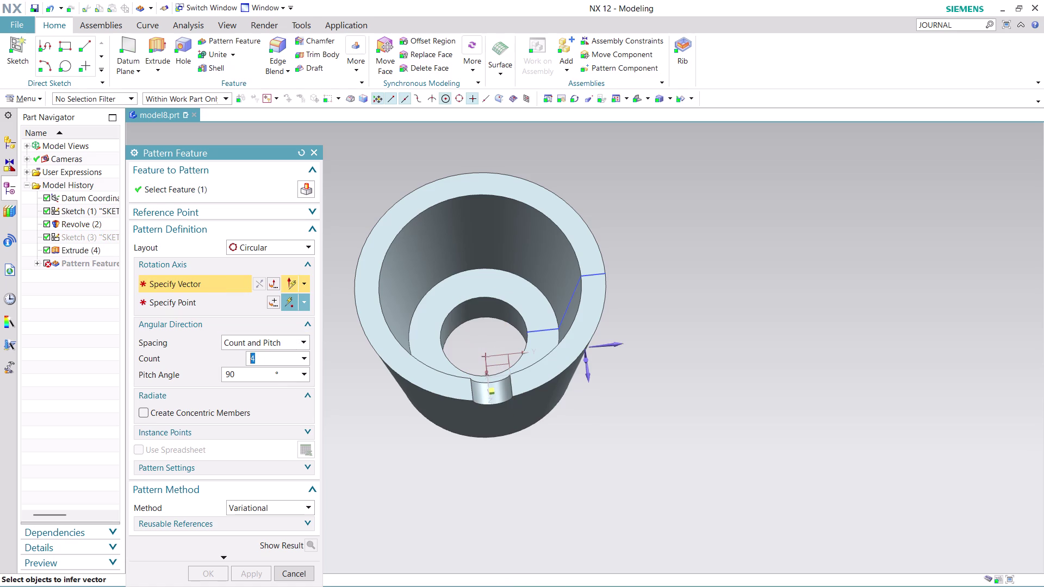
click(495, 354)
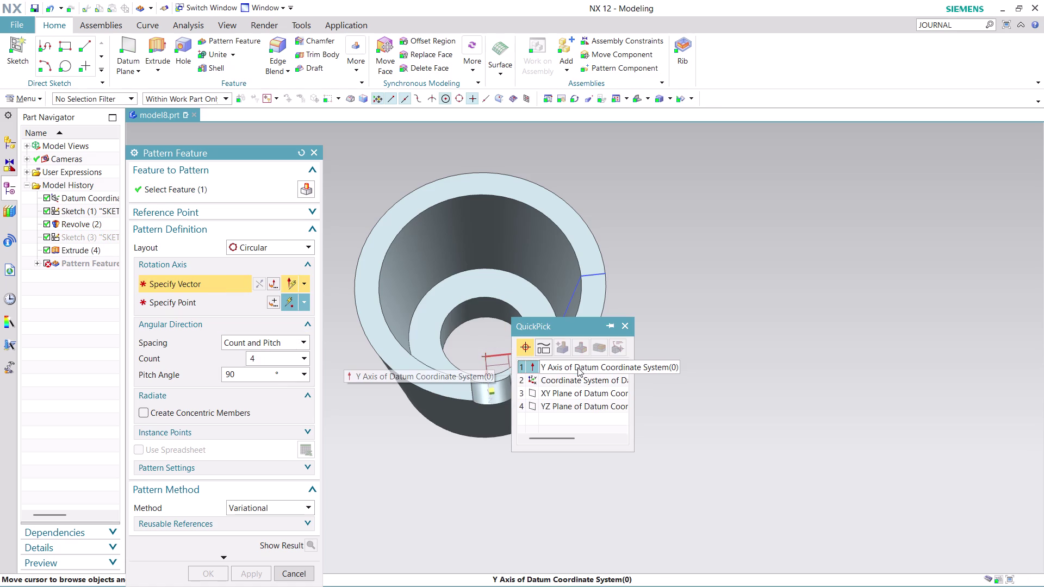
click(577, 367)
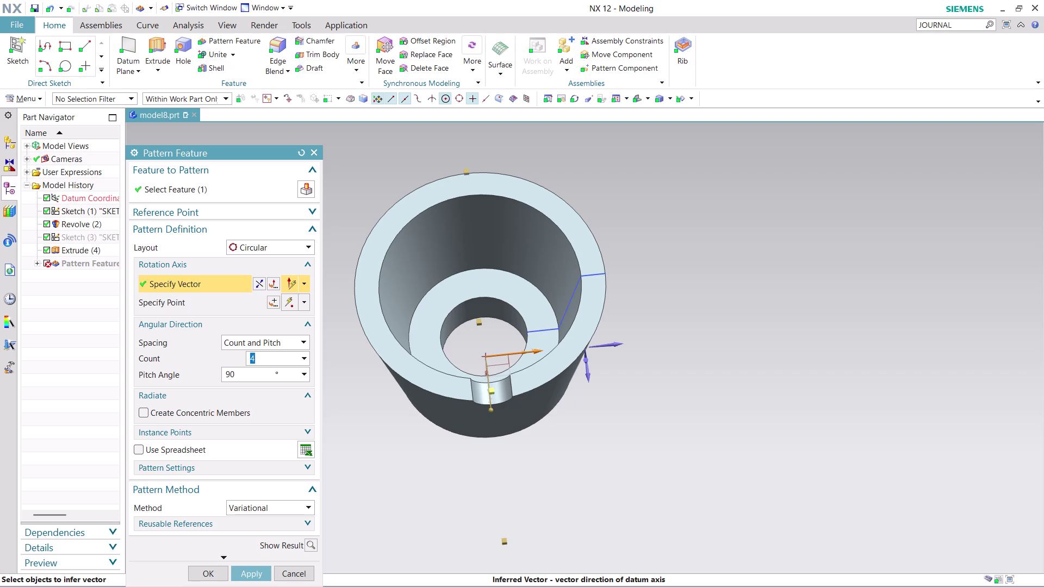
click(215, 304)
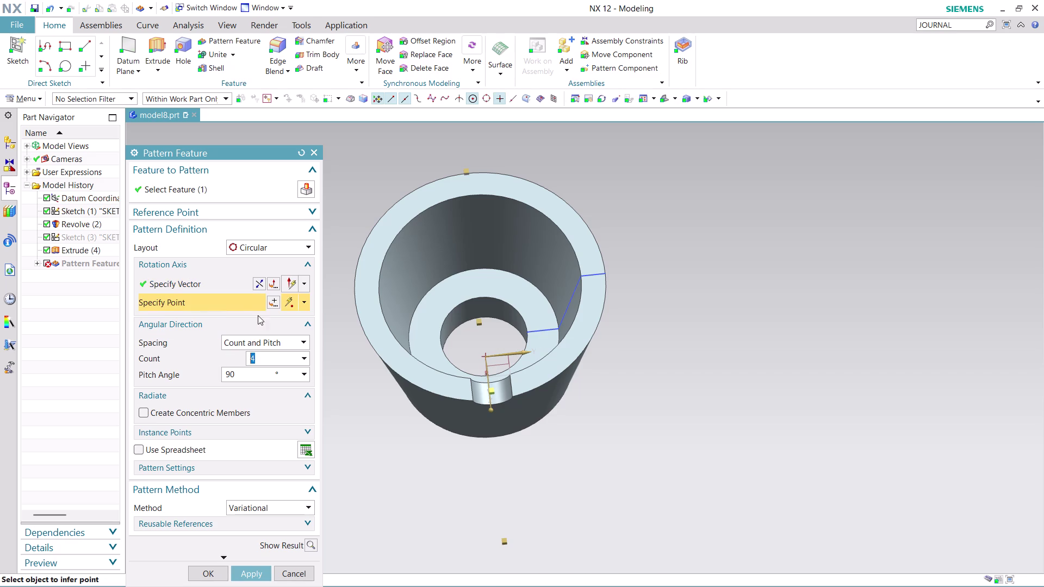
click(483, 357)
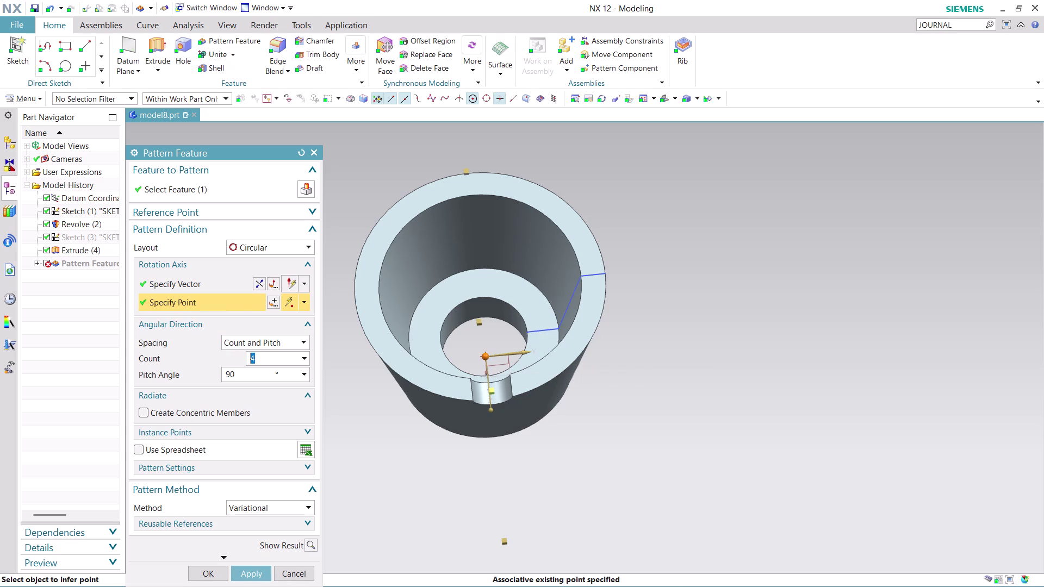
Enter pitch angle 360/4 and apply the circular pattern.
click(245, 374)
double_click(245, 374)
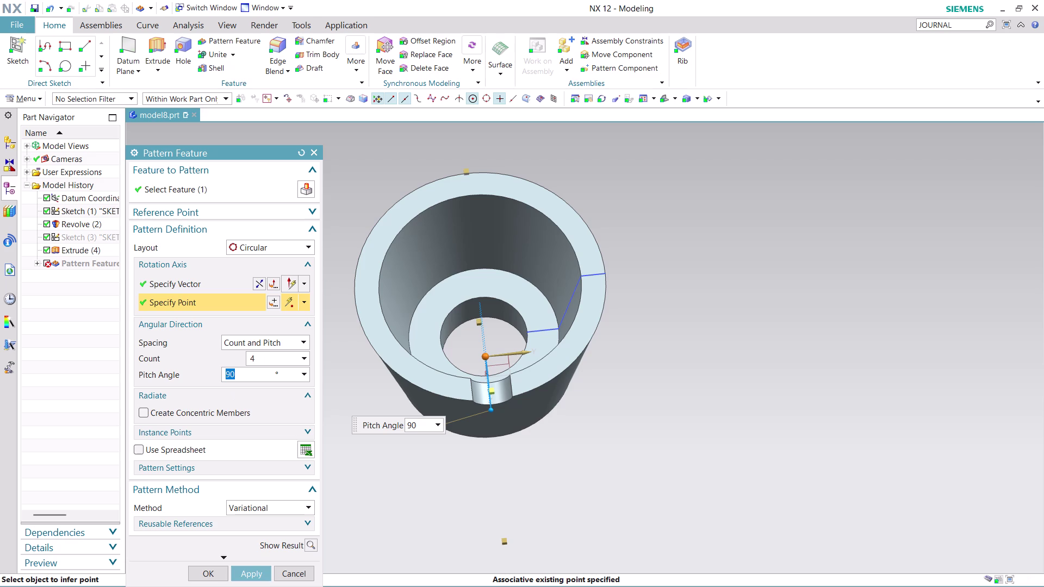
text(360)
text(/)
key(4)
click(250, 573)
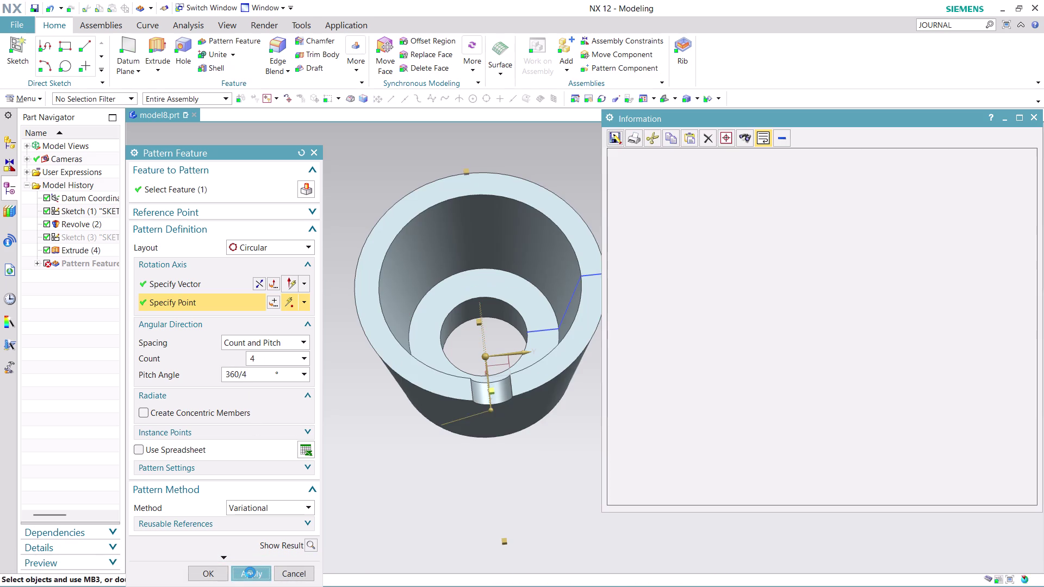
click(1033, 118)
Select the notch extrude as the feature for a new circular pattern.
middle_click(469, 477)
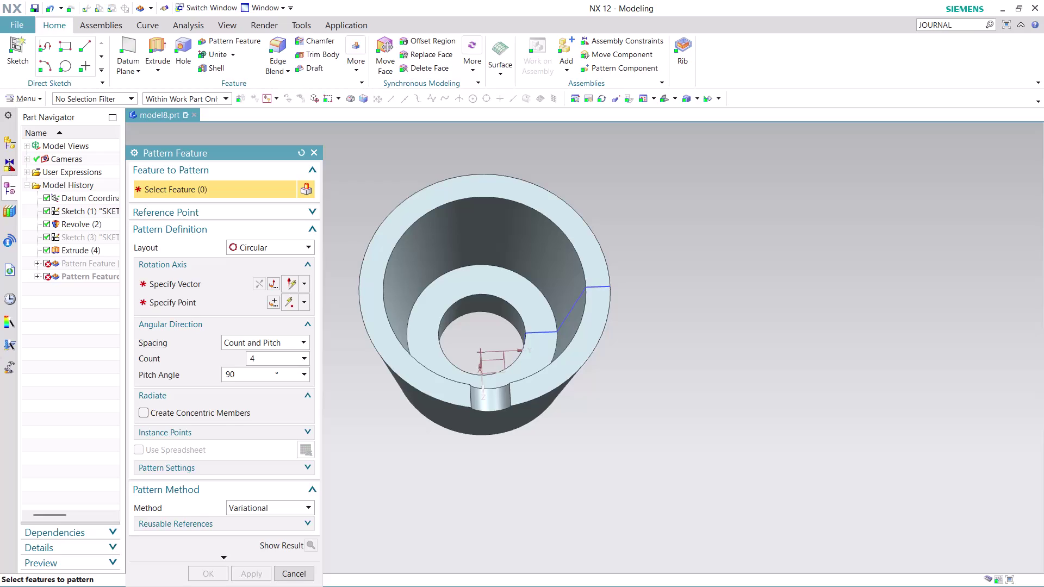
scroll(down, 3)
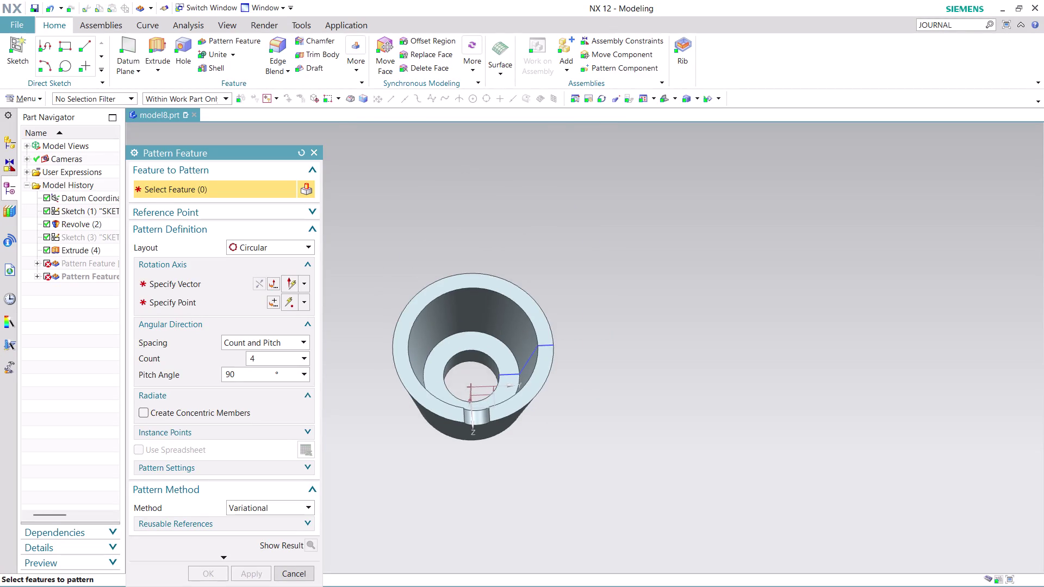
scroll(up, 3)
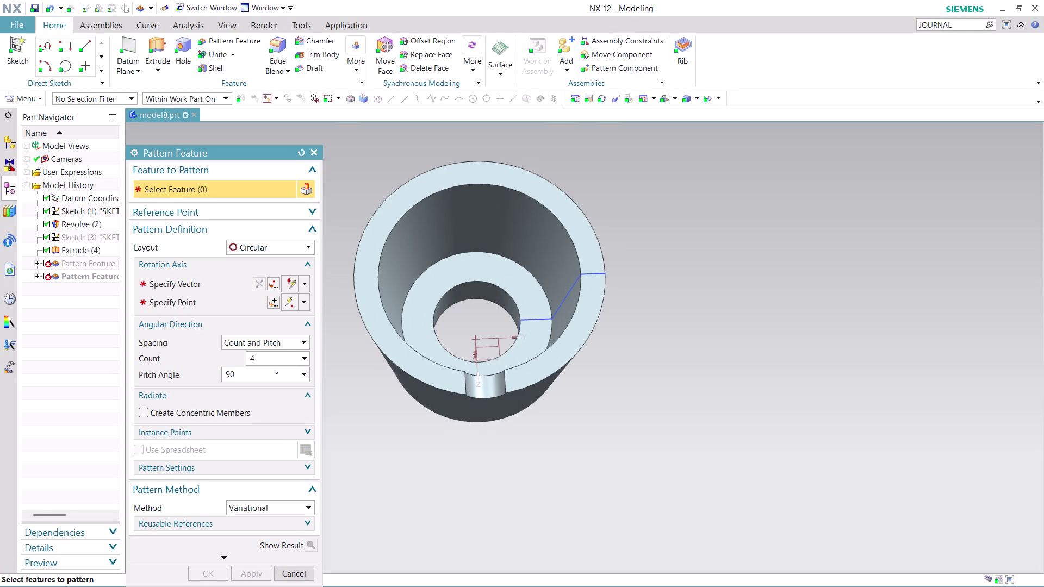
click(490, 389)
Choose the datum axis as the pattern's rotation vector.
middle_drag(642, 388, 646, 379)
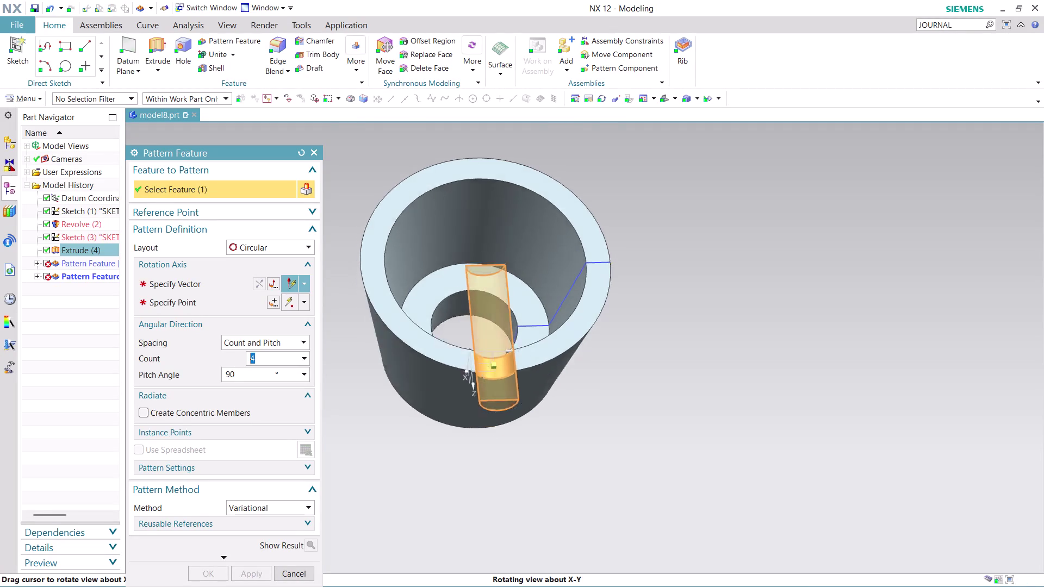
middle_drag(646, 379, 646, 328)
middle_click(645, 328)
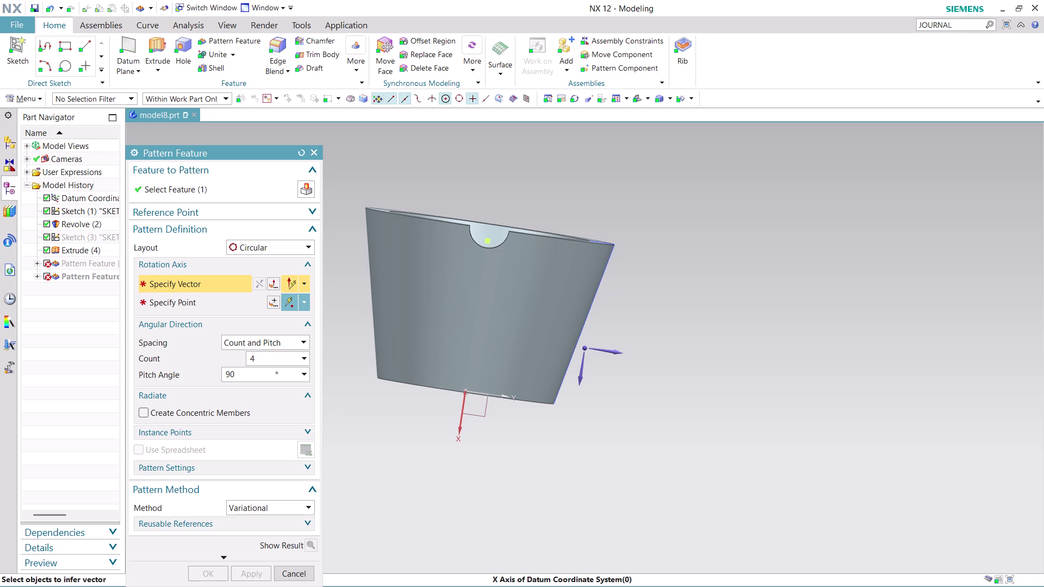
click(459, 425)
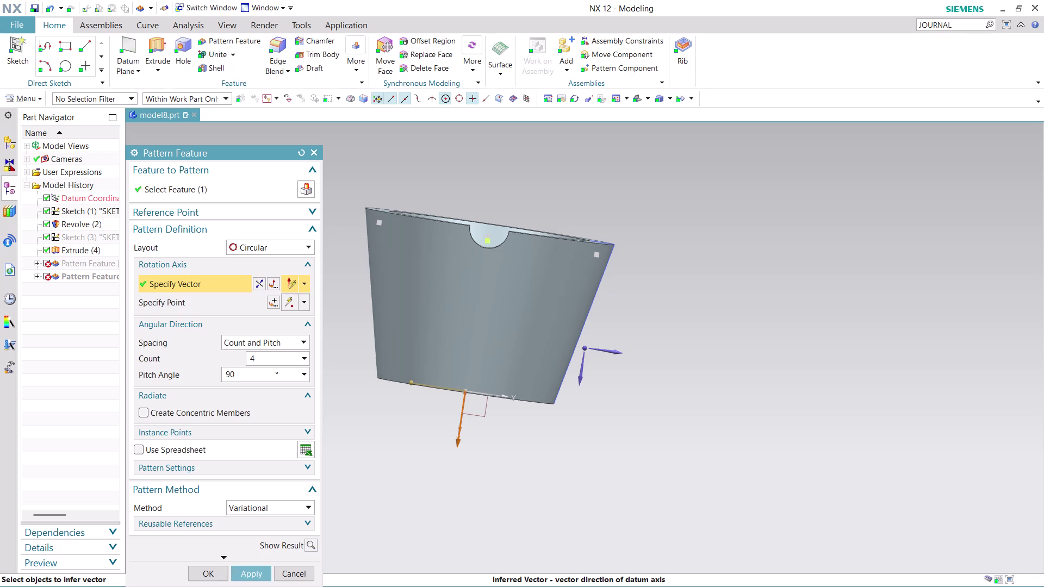
Create the four-notch circular pattern and close the Pattern Feature dialog.
middle_drag(539, 427, 546, 462)
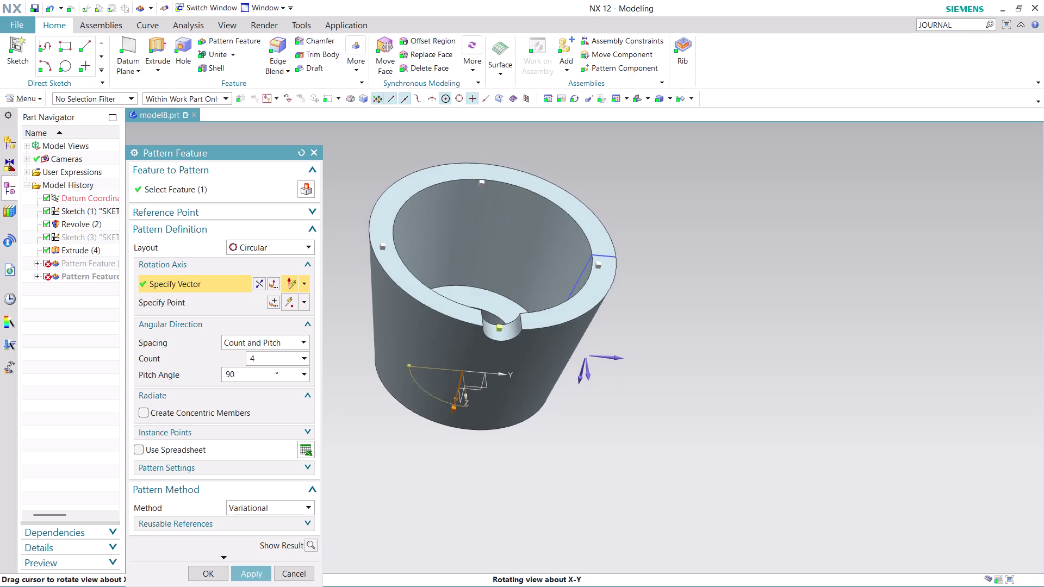
middle_drag(546, 462, 545, 479)
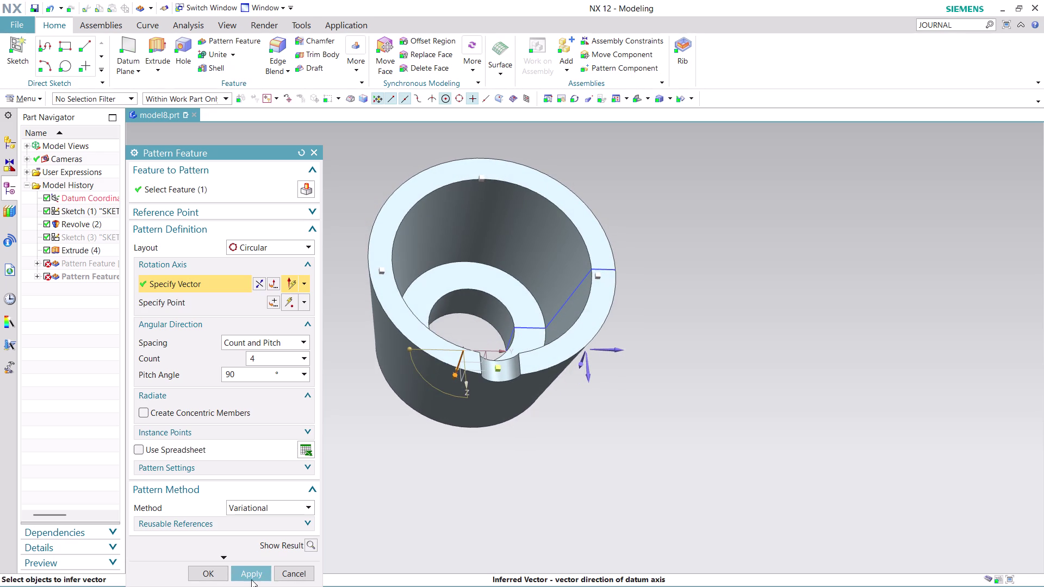
click(248, 575)
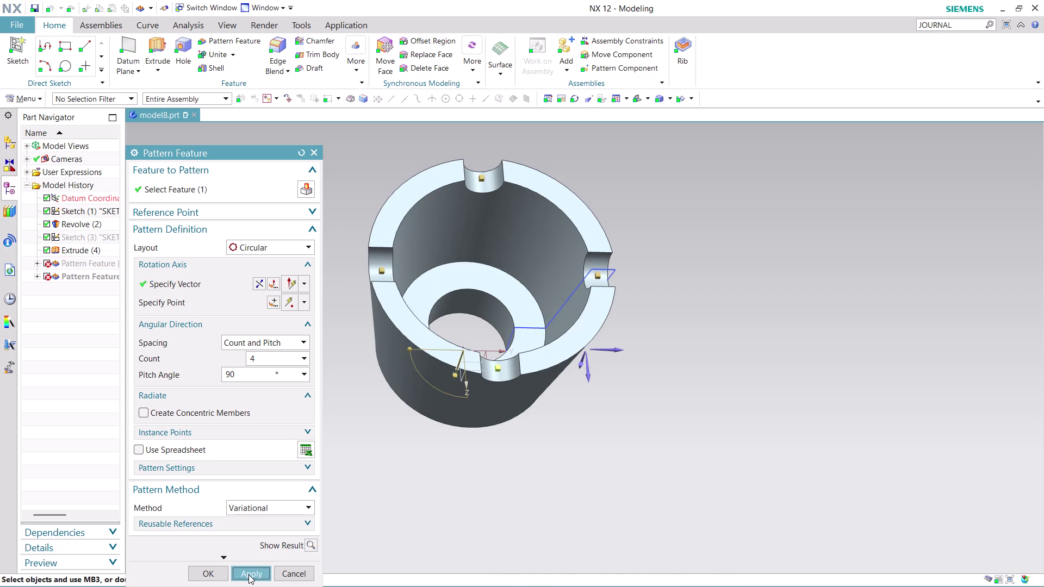
click(302, 569)
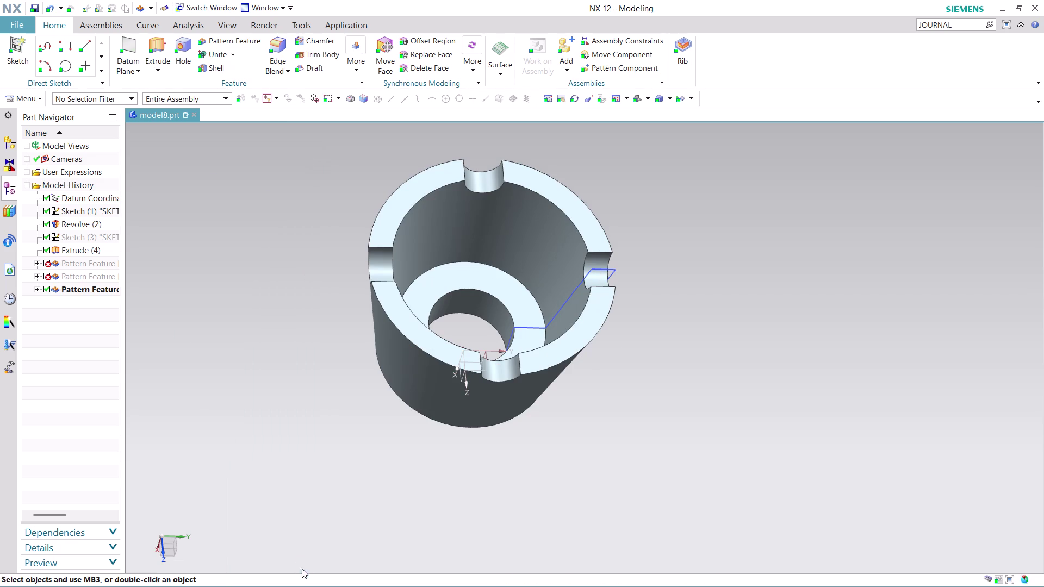
scroll(down, 3)
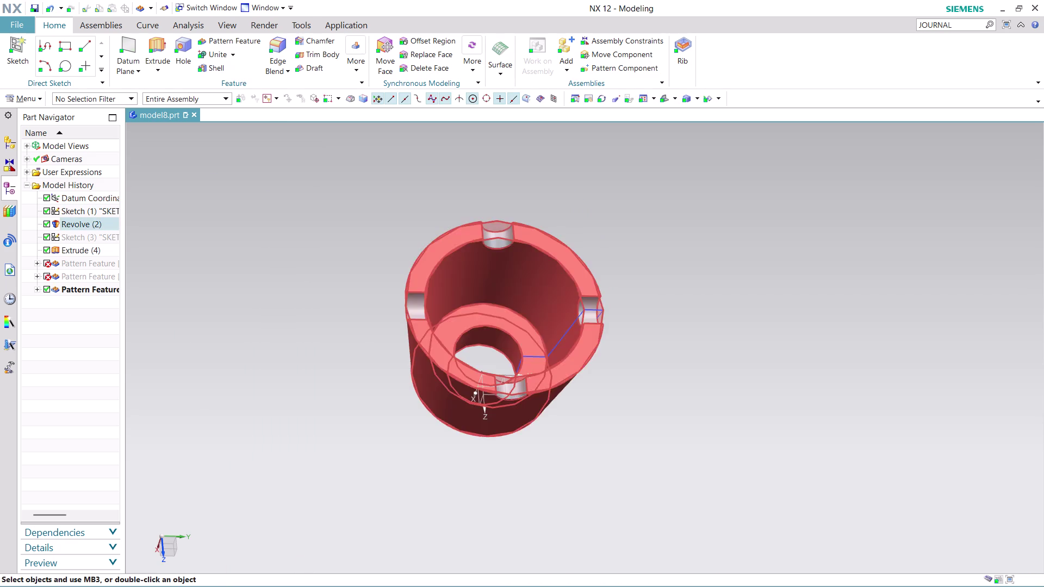
right_click(575, 318)
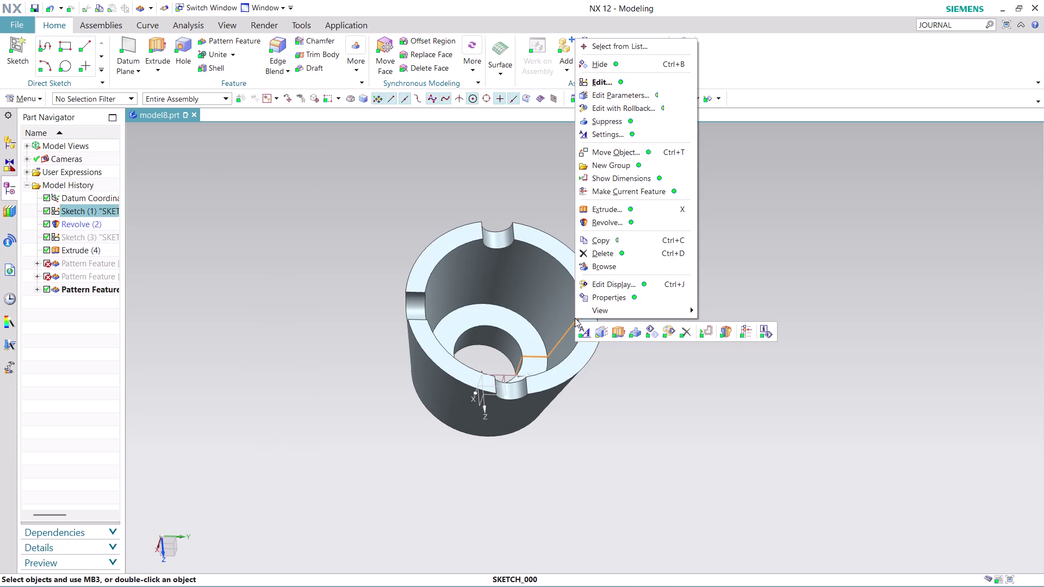
Hide the notch sketch, orbit around the cup, and search commands for journal tools.
click(616, 63)
middle_drag(652, 374, 472, 276)
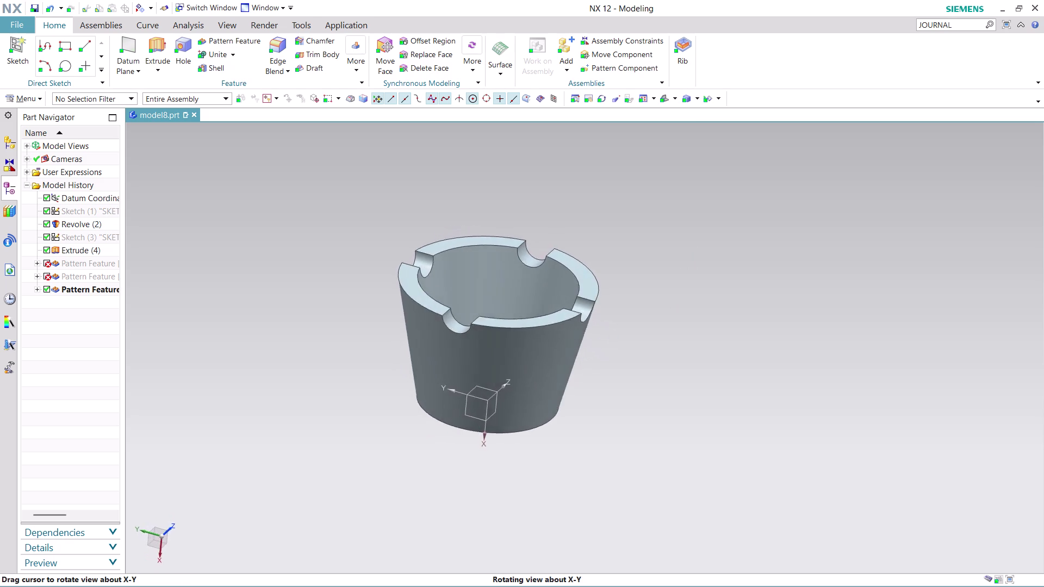
middle_drag(471, 276, 467, 242)
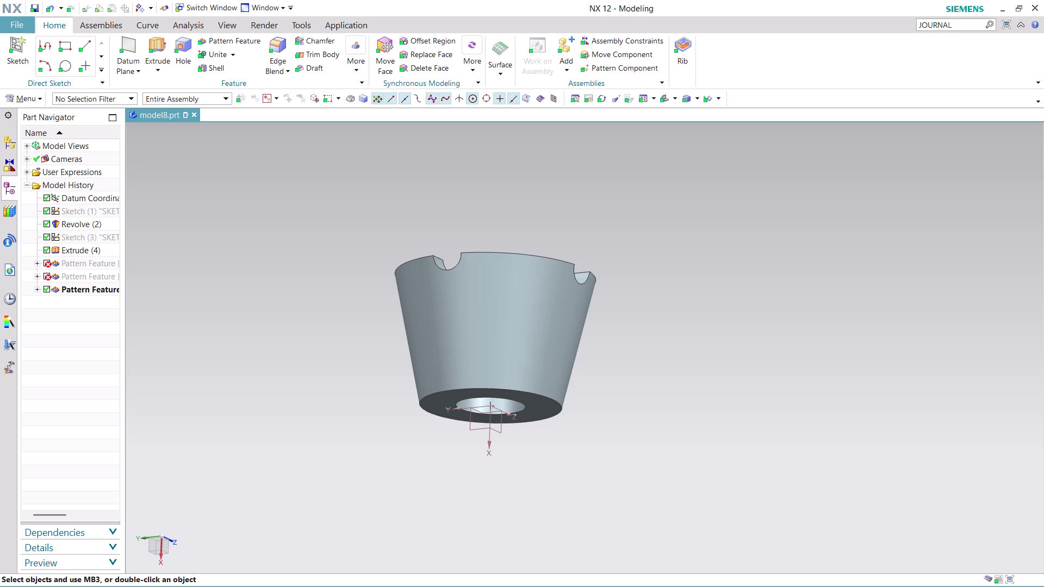
click(959, 21)
key(Return)
Stop the journal recording from the JOURNAL command search results.
scroll(down, 3)
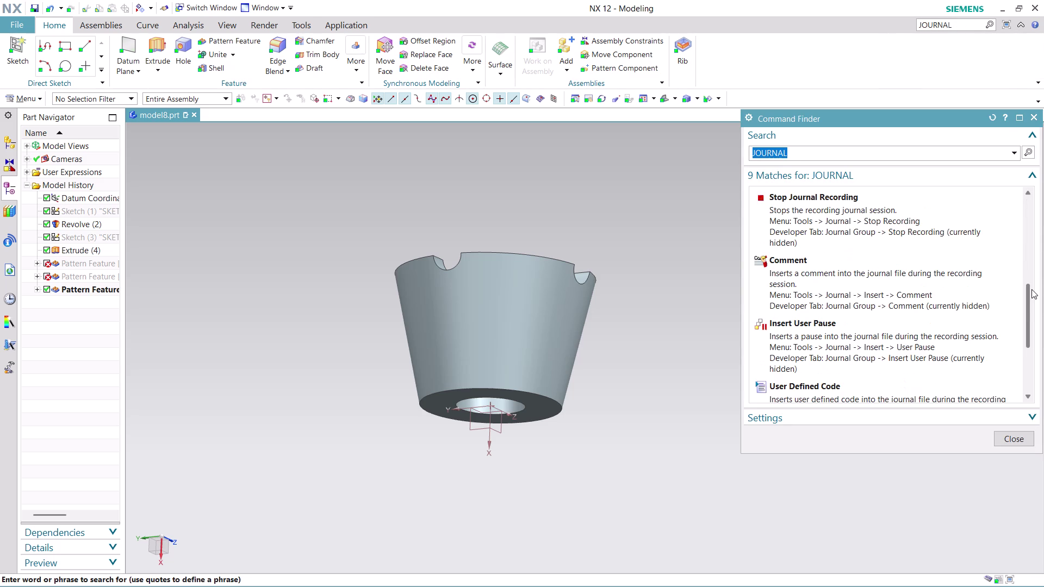
scroll(up, 3)
click(849, 305)
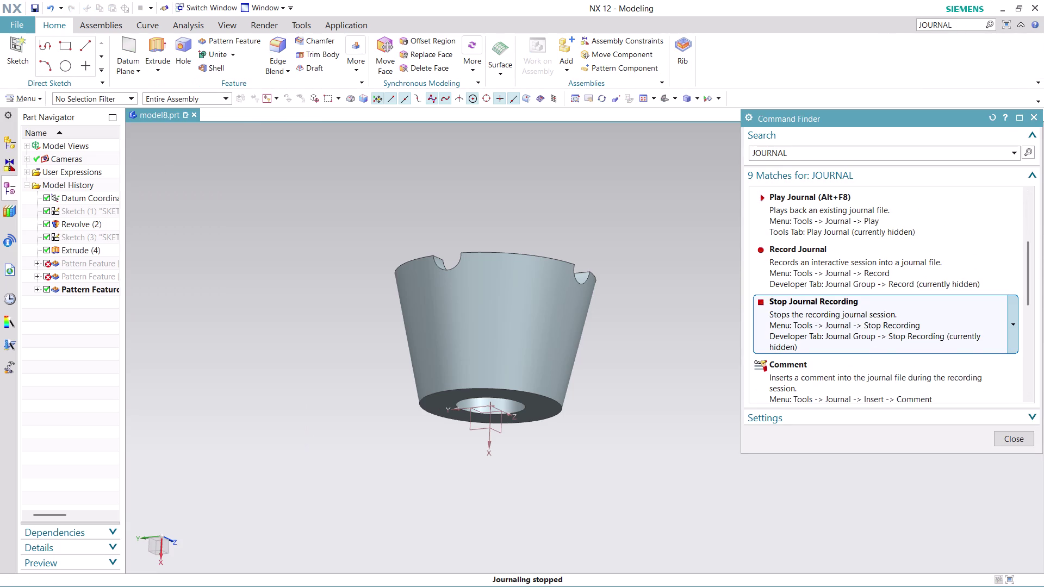
click(849, 305)
click(849, 305)
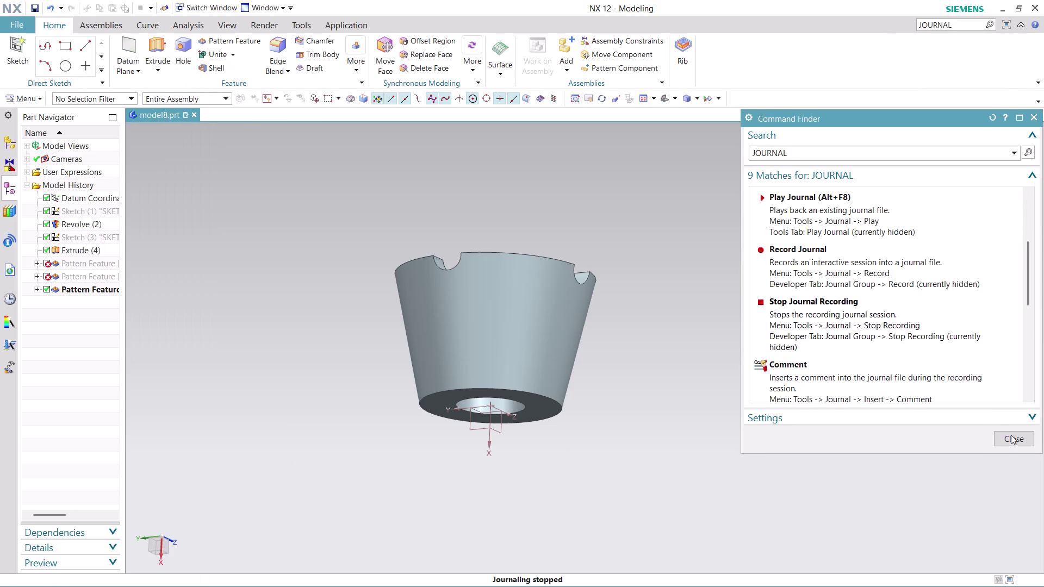
Close the command finder and begin saving the part under a new file name.
click(1021, 441)
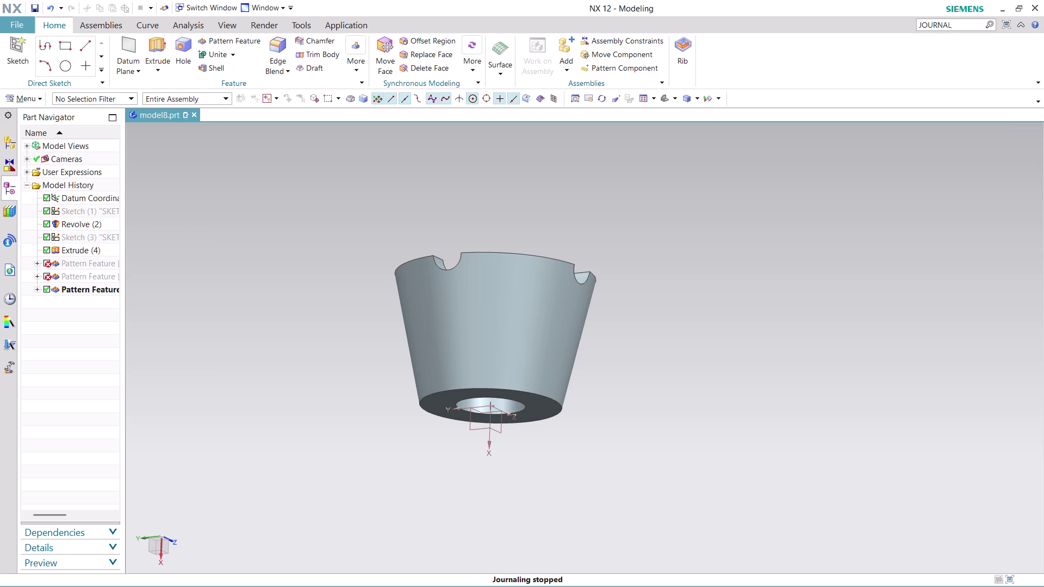
key(ctrl+s)
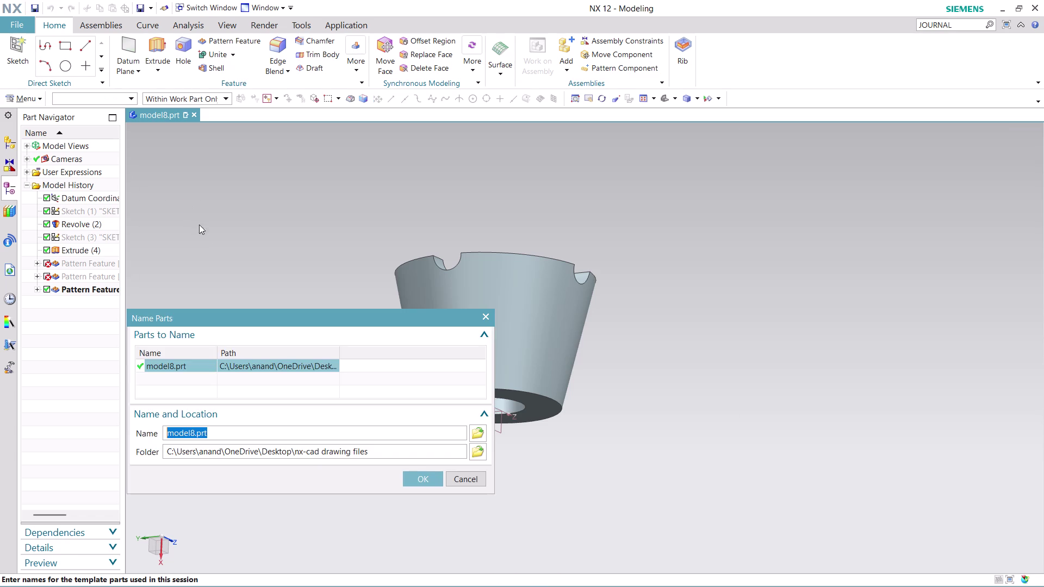
click(476, 435)
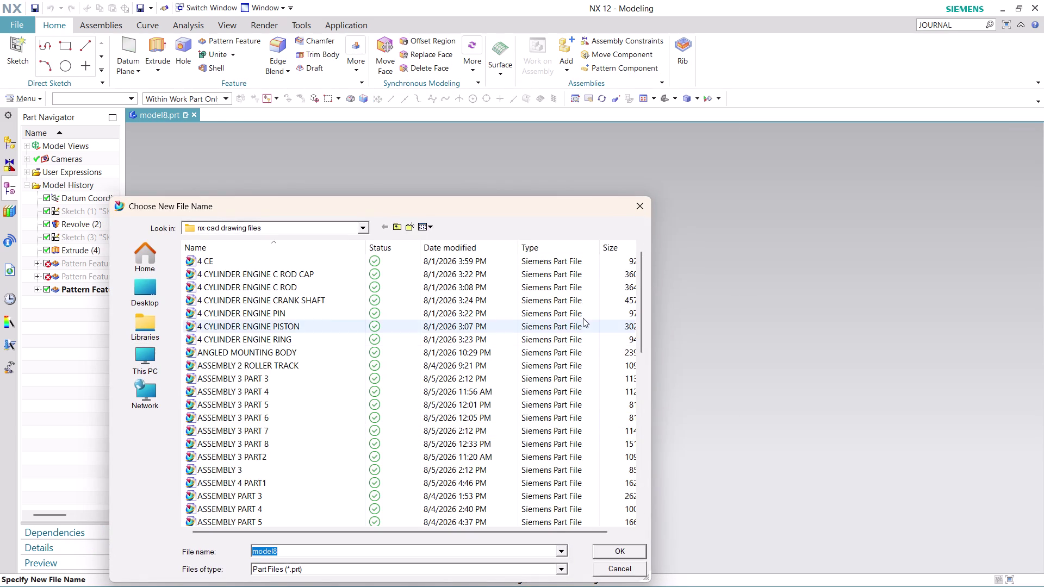
Name the part file 'ASSEMBLY 4 PART2' and confirm both dialogs to save it.
text(ASSEM)
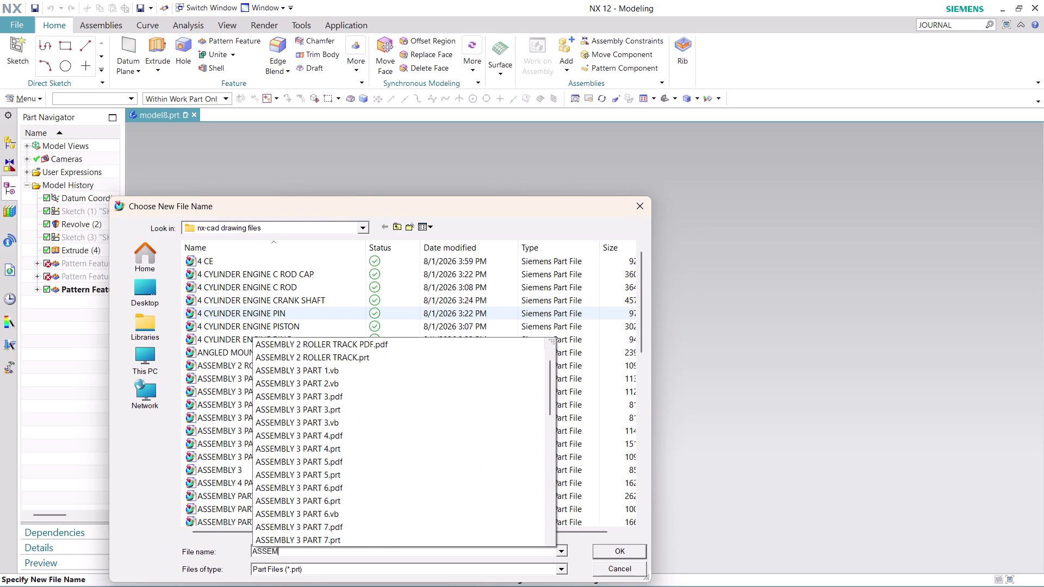
text(BLY)
key(space)
text(4)
key(space)
text(PAR)
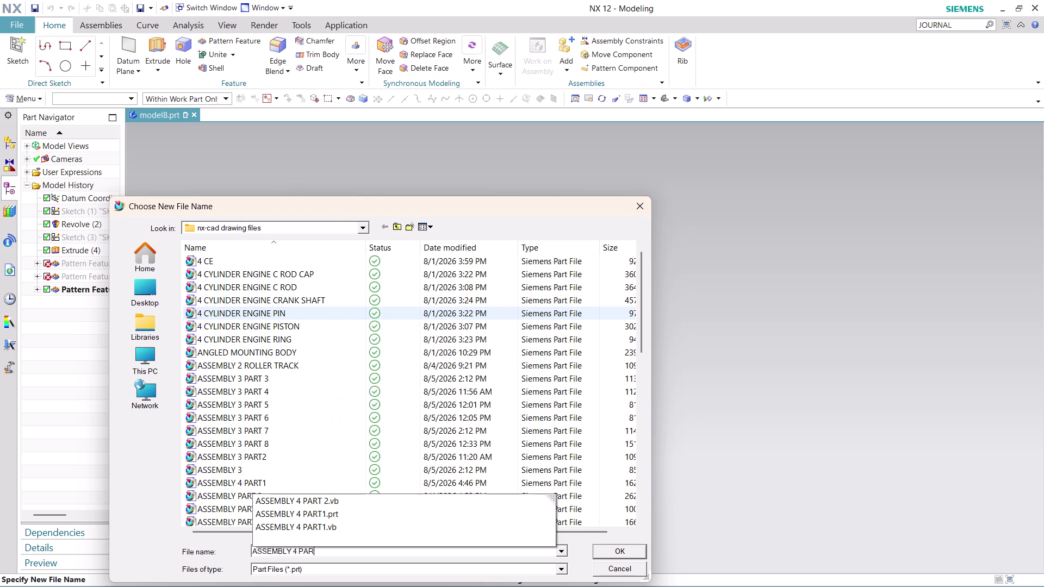
text(T)
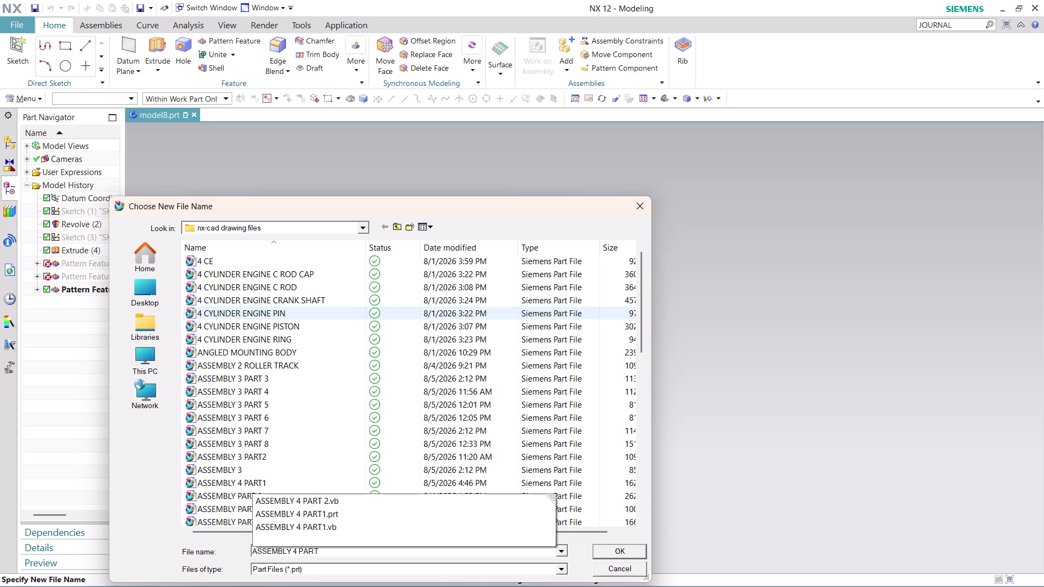
key(2)
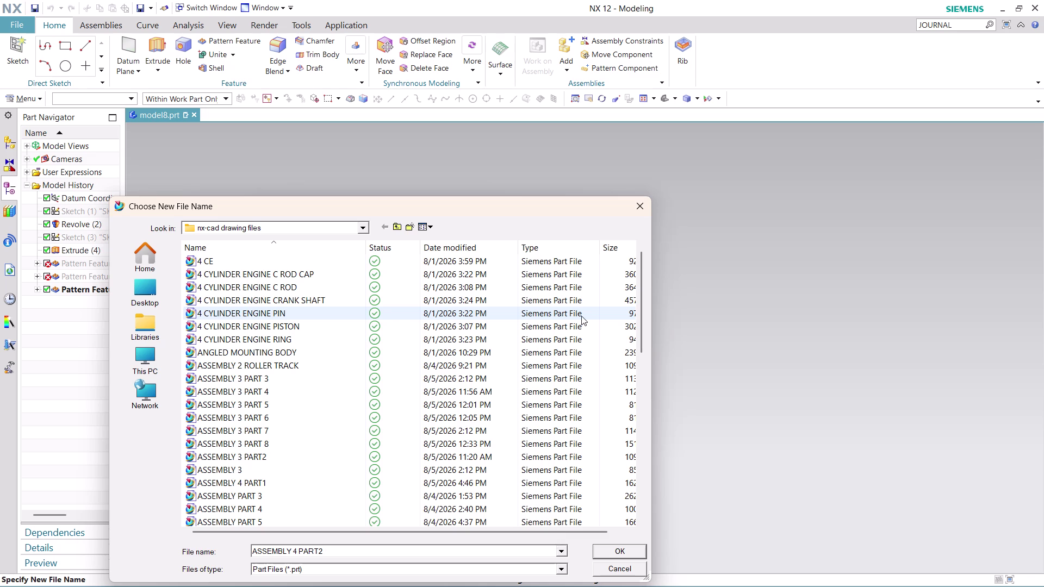
click(632, 554)
click(425, 480)
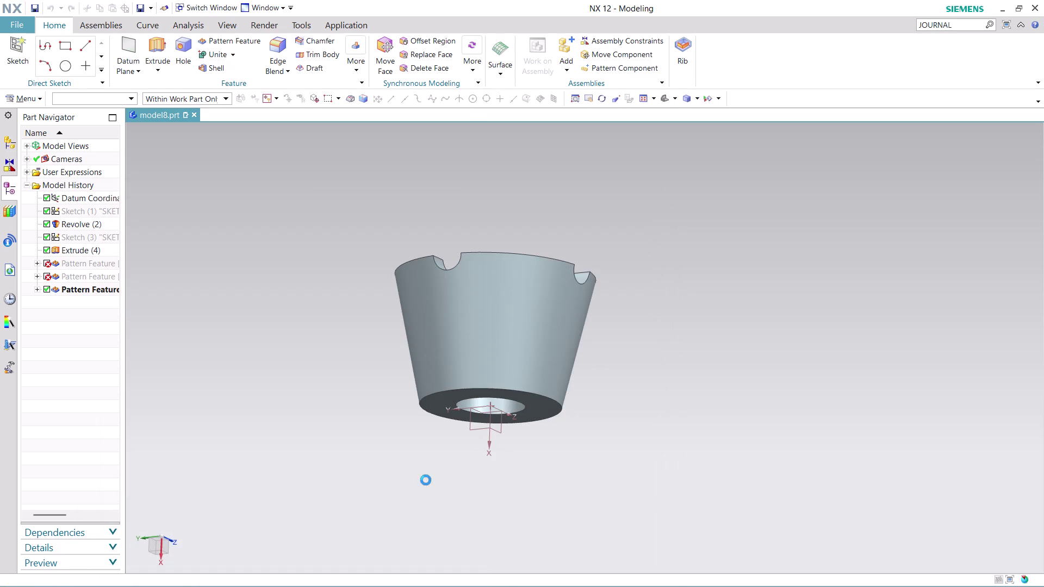
click(12, 23)
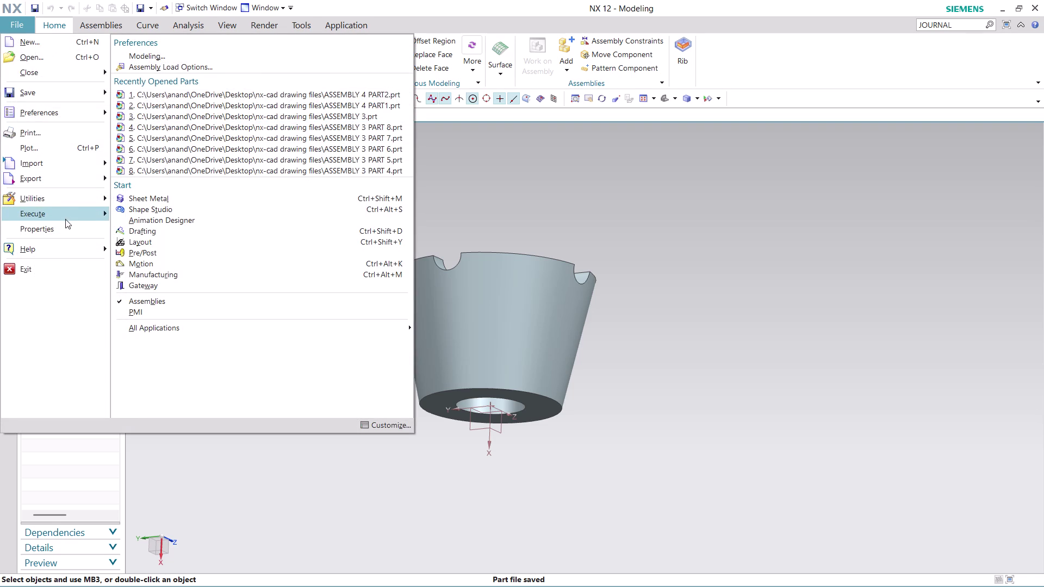
click(164, 164)
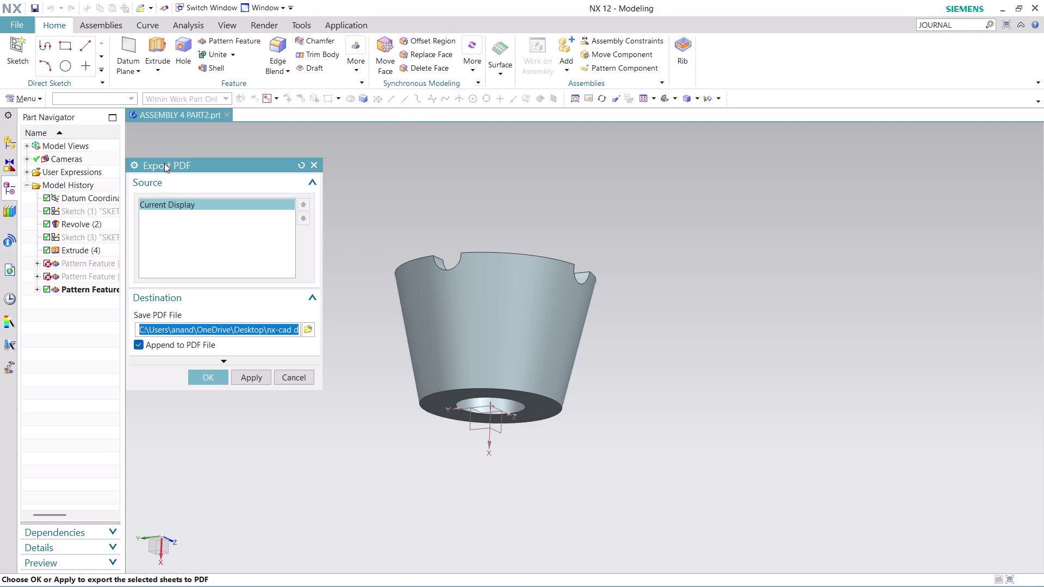
click(209, 375)
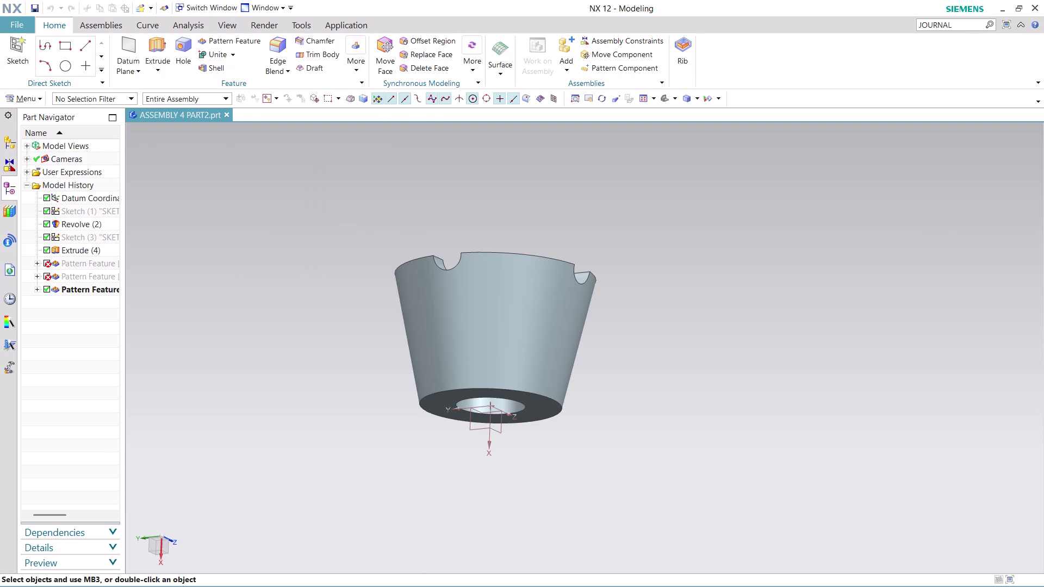